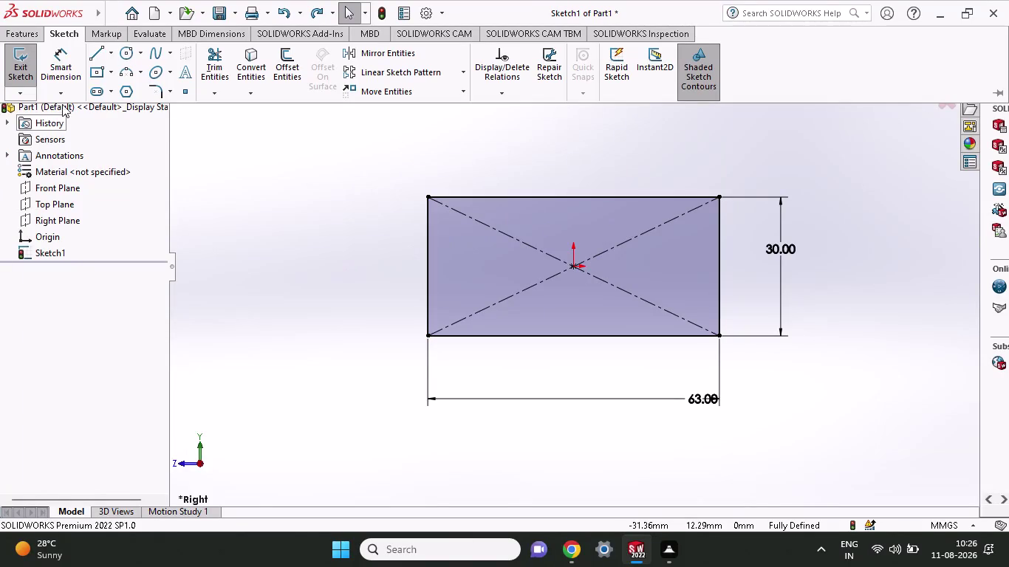
Start a boss-extrude of the 63 × 30 rectangle sketch, previewing at 10 mm depth.
click(16, 31)
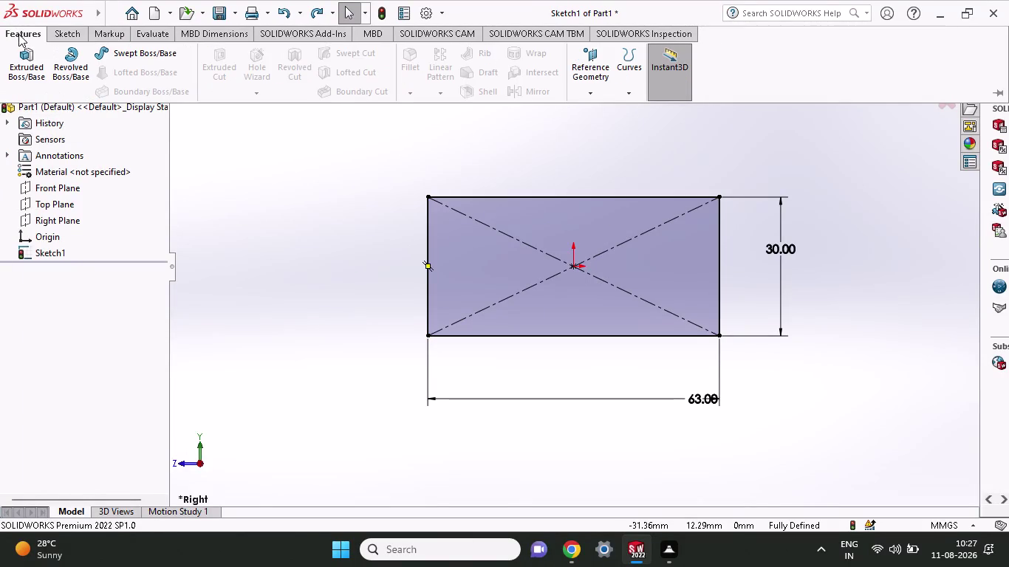
click(14, 70)
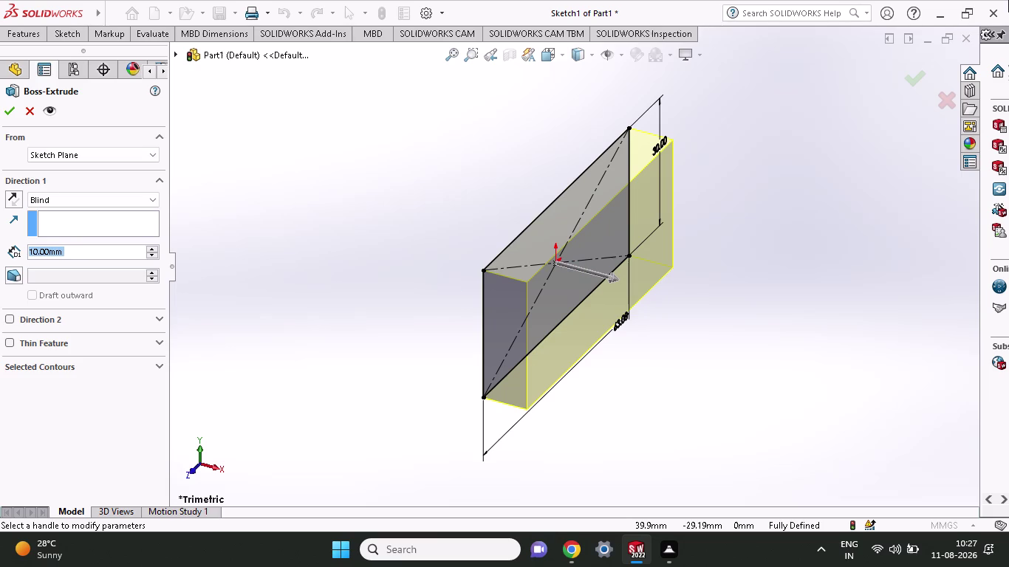
Set the extrusion depth to 26 mm and accept it as Boss-Extrude1.
key(2)
key(6)
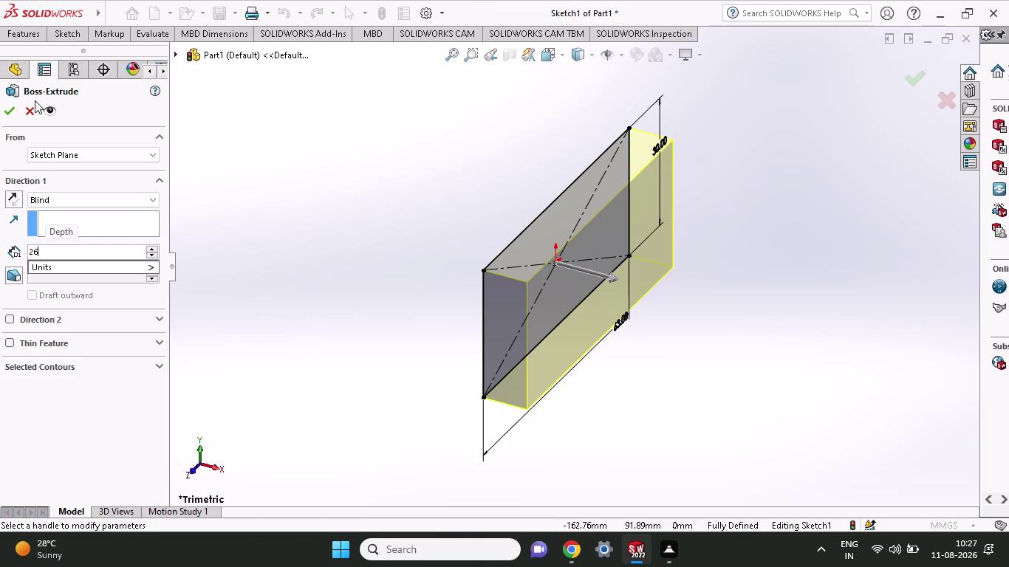
click(5, 114)
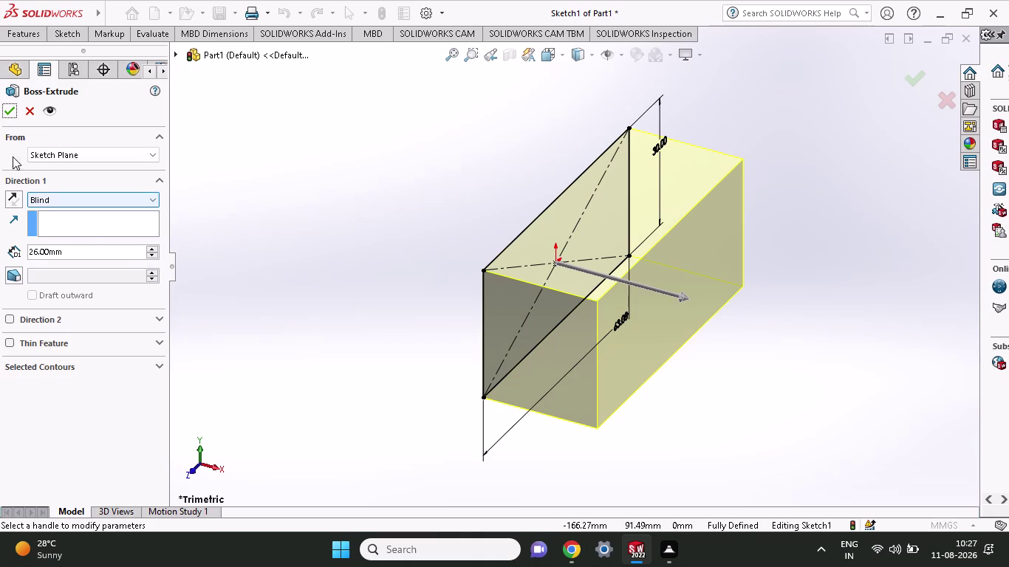
click(7, 110)
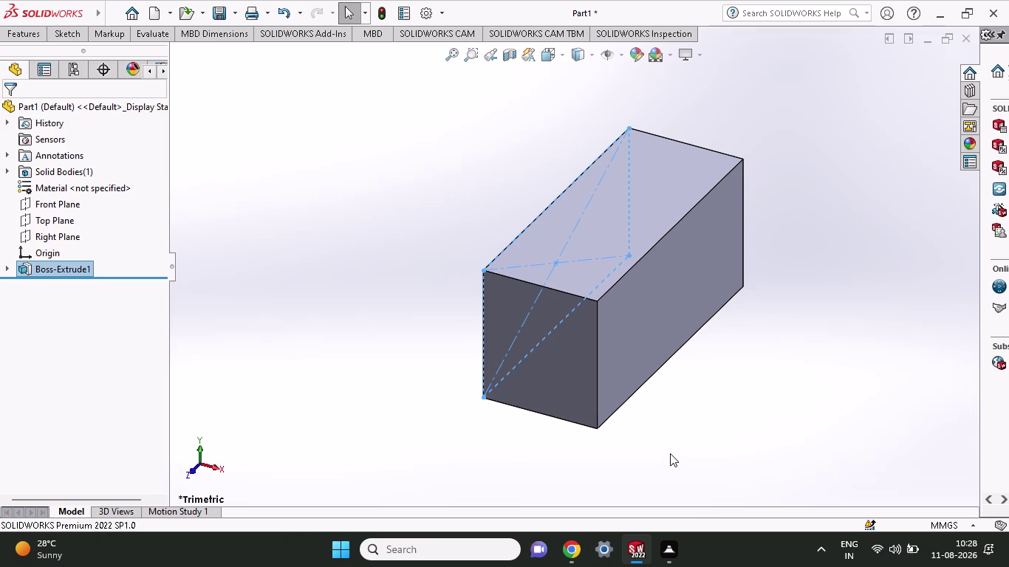
click(662, 315)
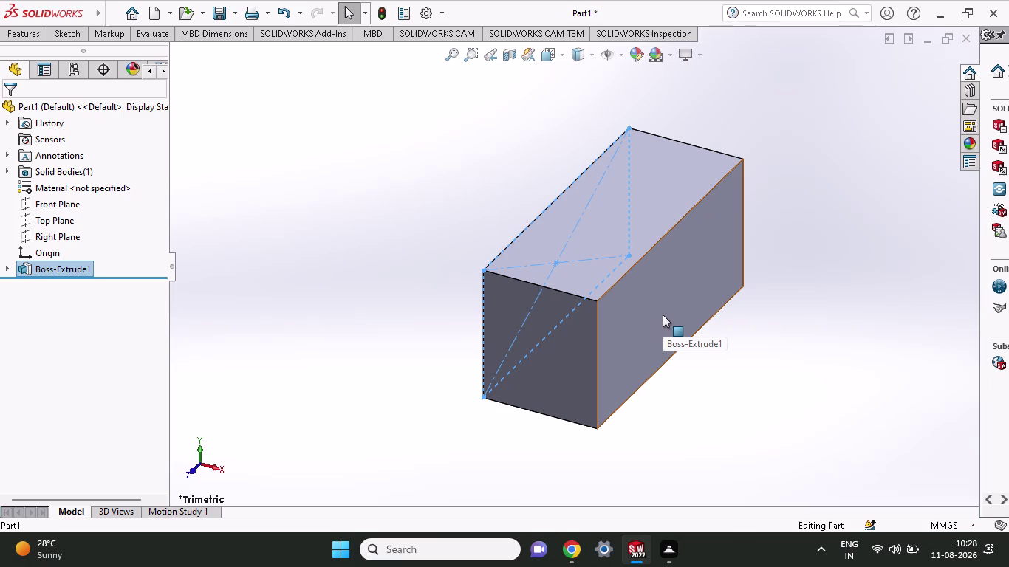
Open a new sketch, Sketch2, on the block's long side face.
right_click(664, 280)
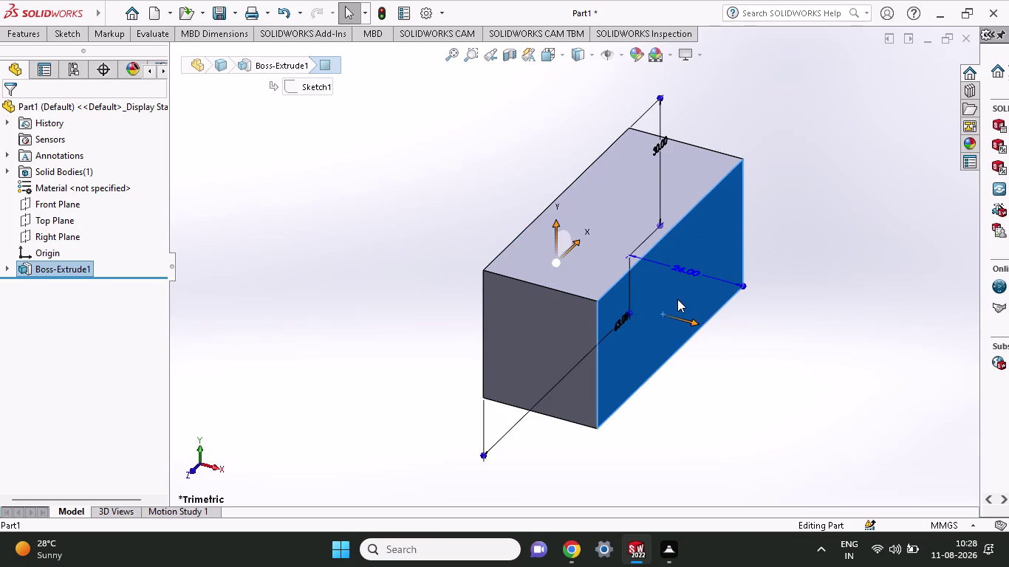
right_click(675, 299)
right_click(696, 296)
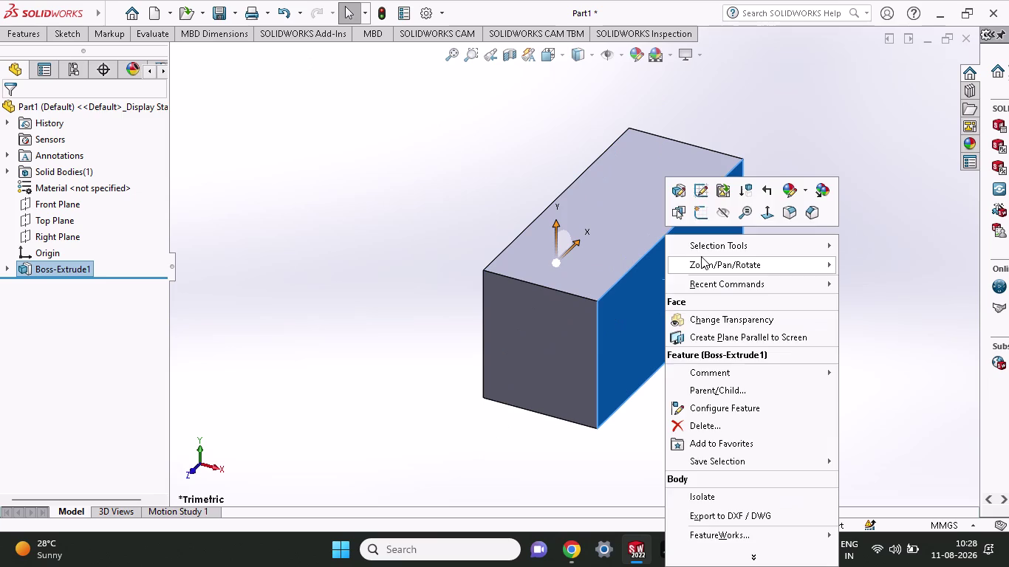
click(701, 221)
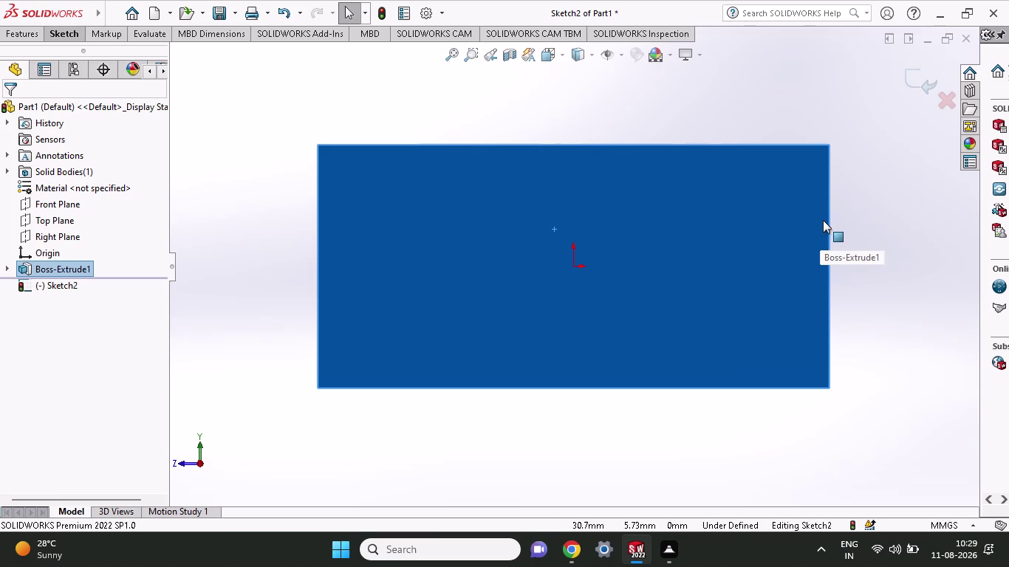
View the face normal and draw connected stepped lines from left edge to top edge.
click(60, 37)
click(104, 54)
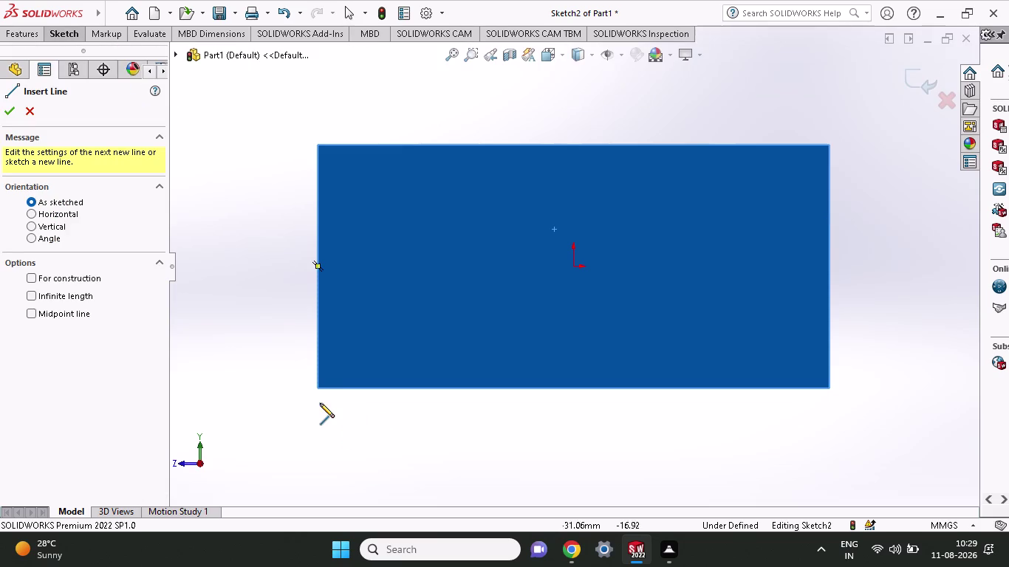
click(320, 385)
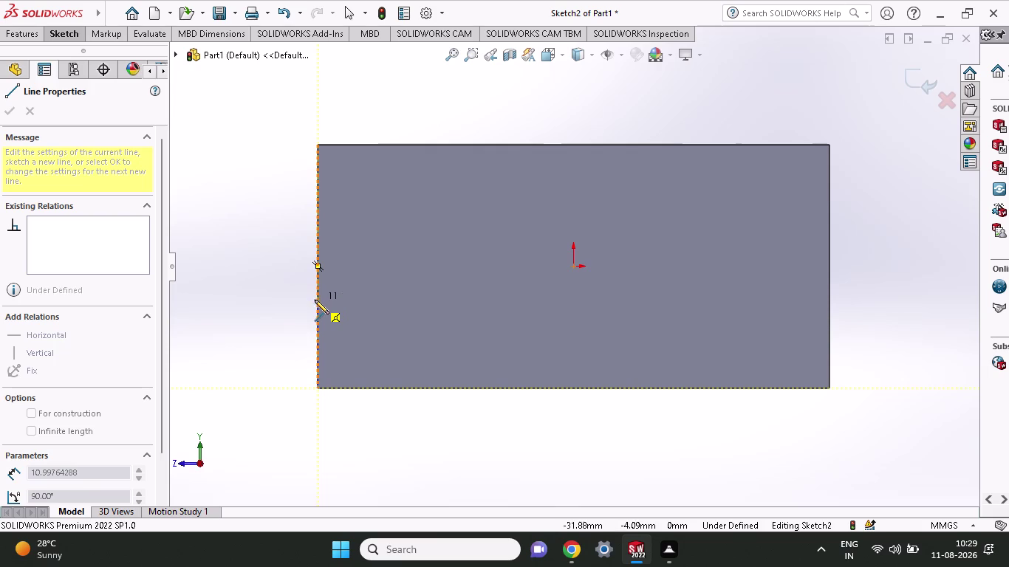
click(317, 303)
click(389, 305)
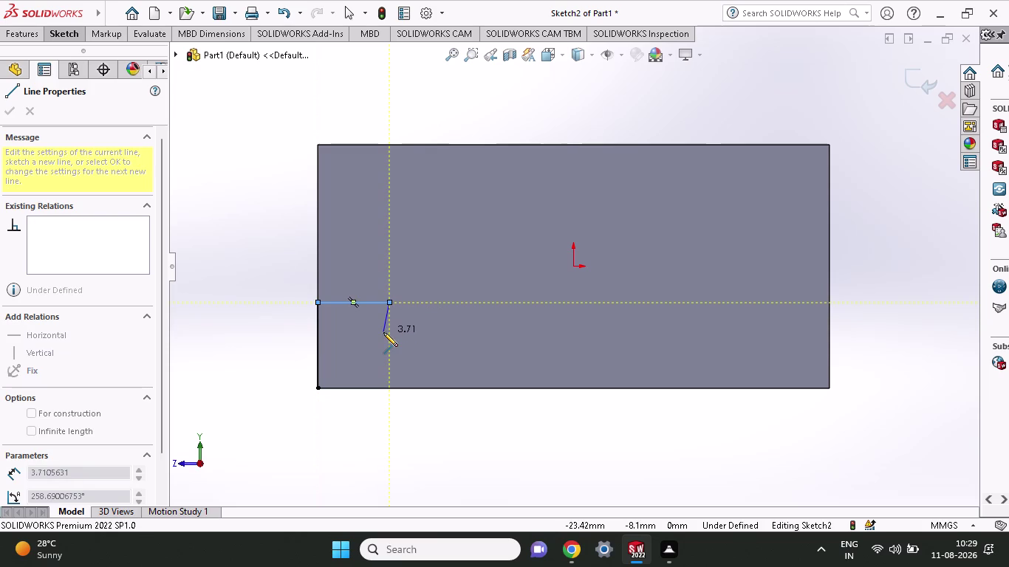
click(386, 331)
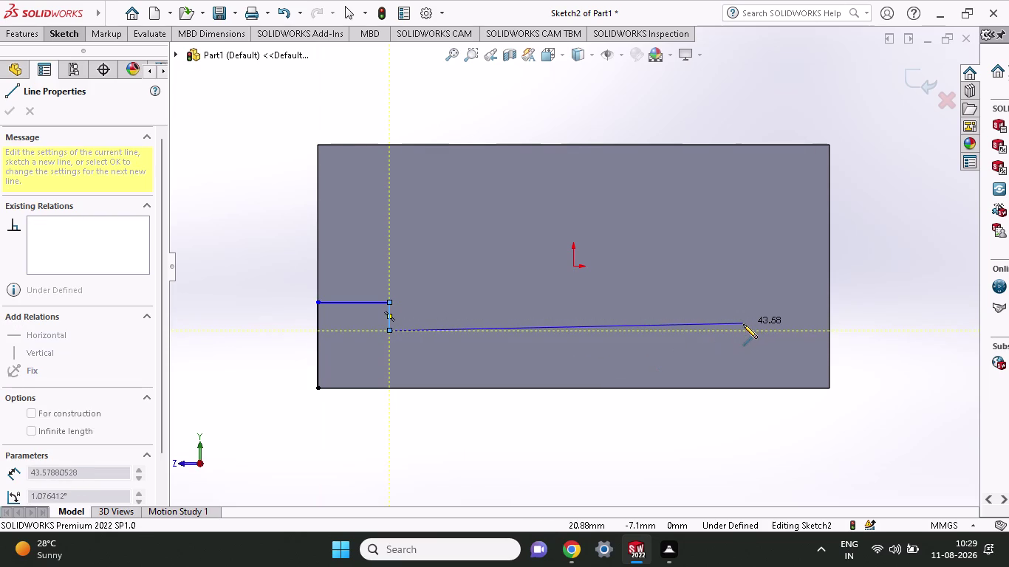
click(738, 336)
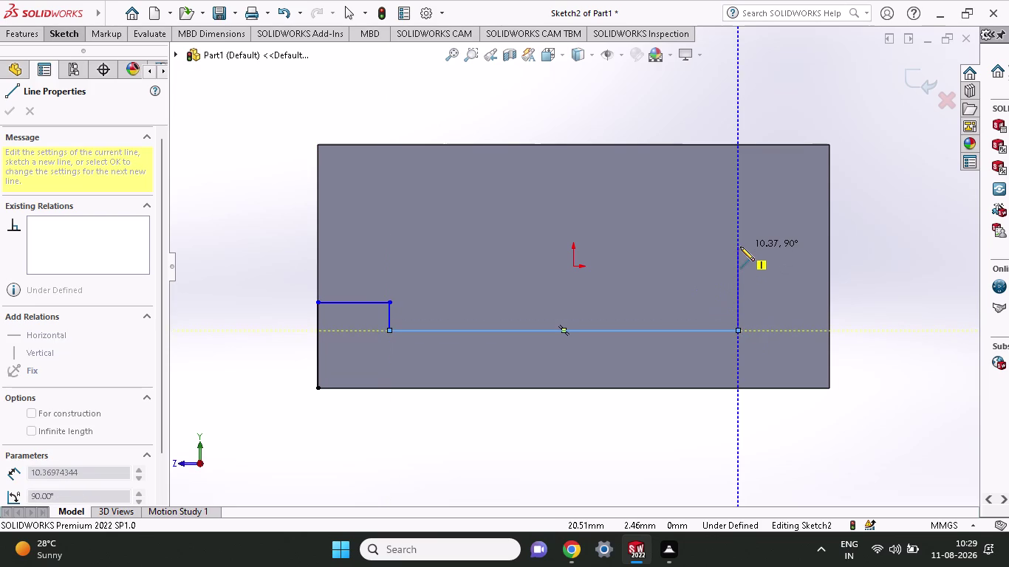
click(735, 209)
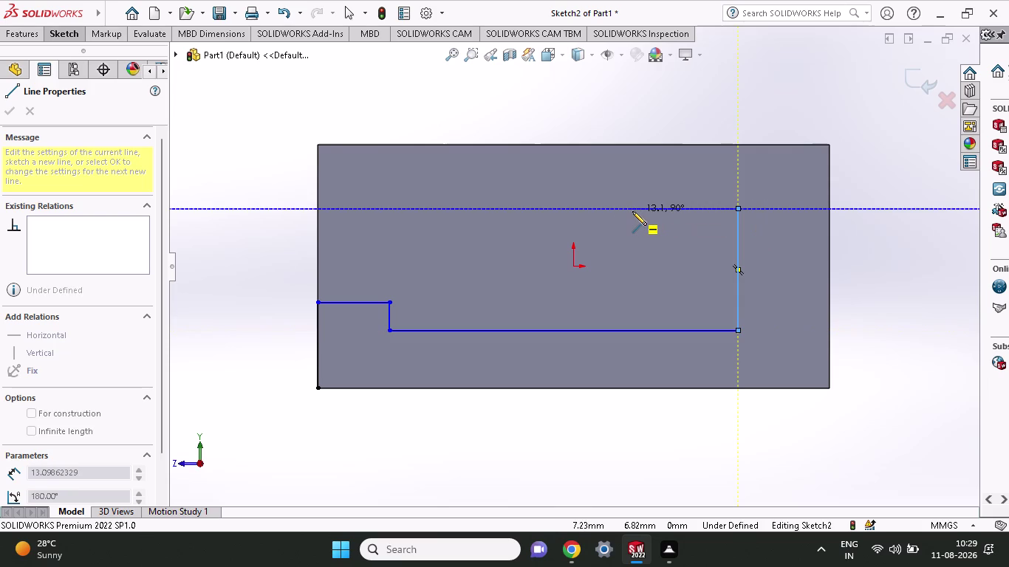
click(574, 207)
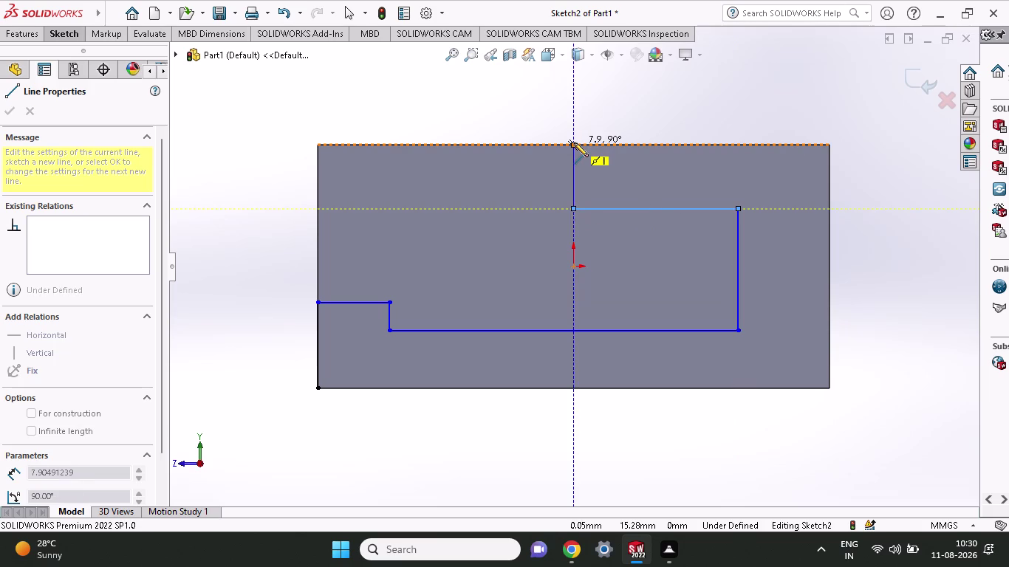
click(574, 142)
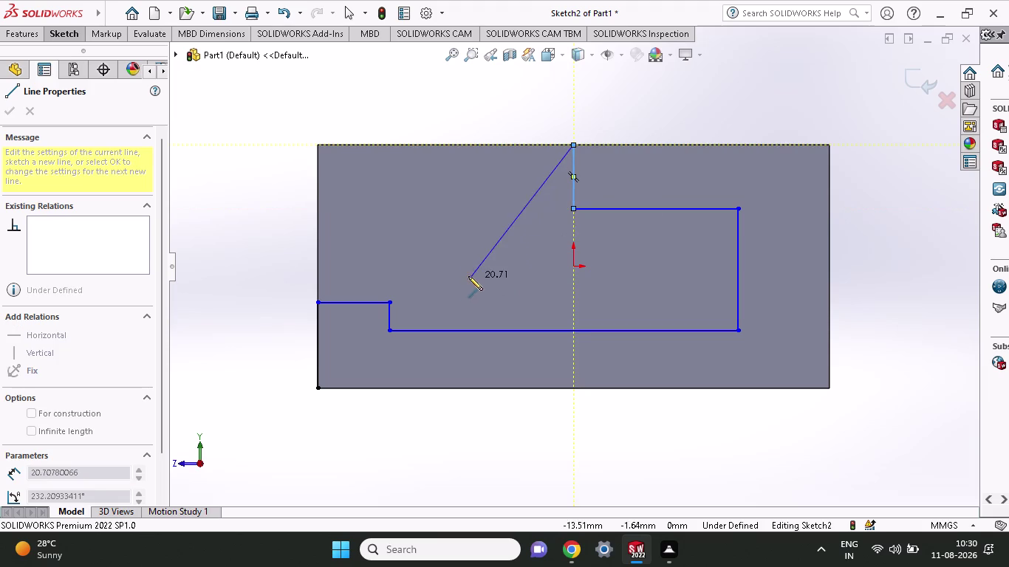
right_click(478, 228)
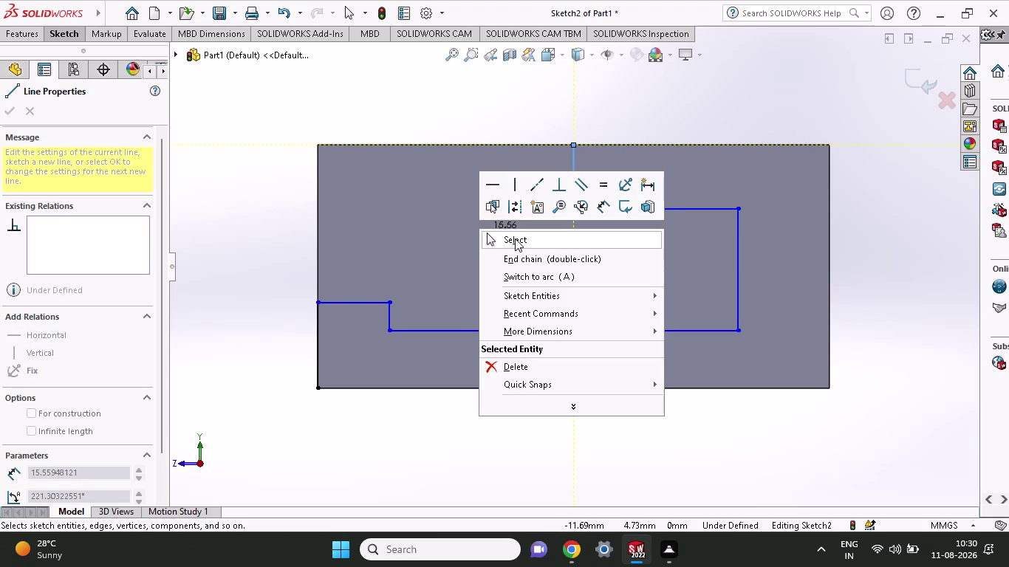
click(515, 239)
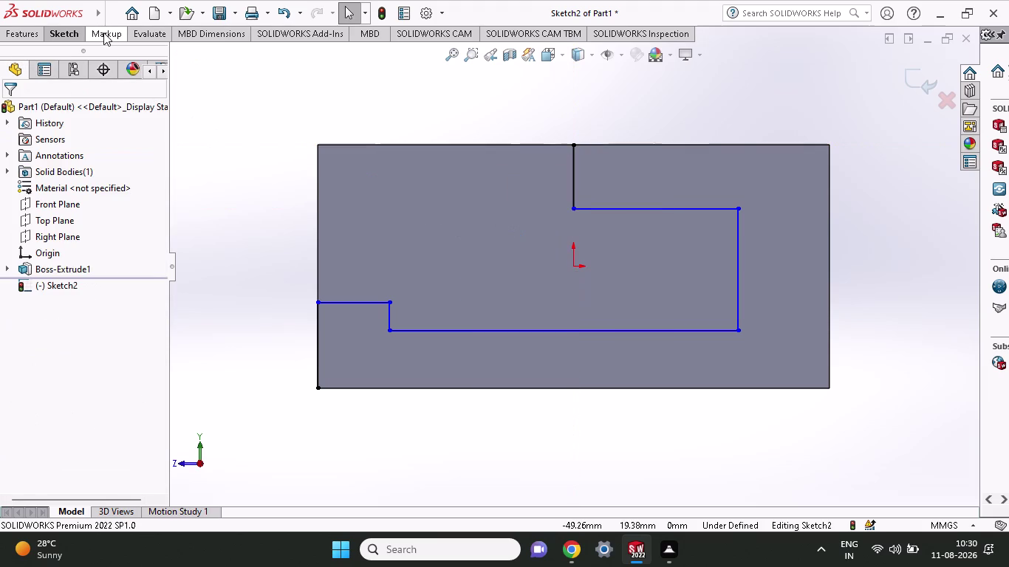
Draw a first sloped line from the ledge corner up toward the step.
click(70, 32)
click(102, 56)
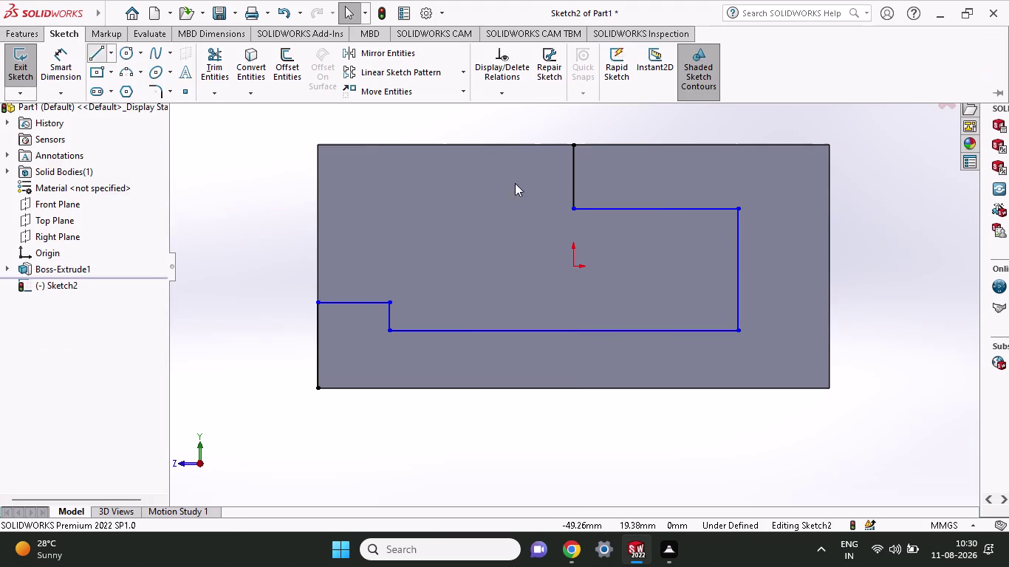
click(390, 305)
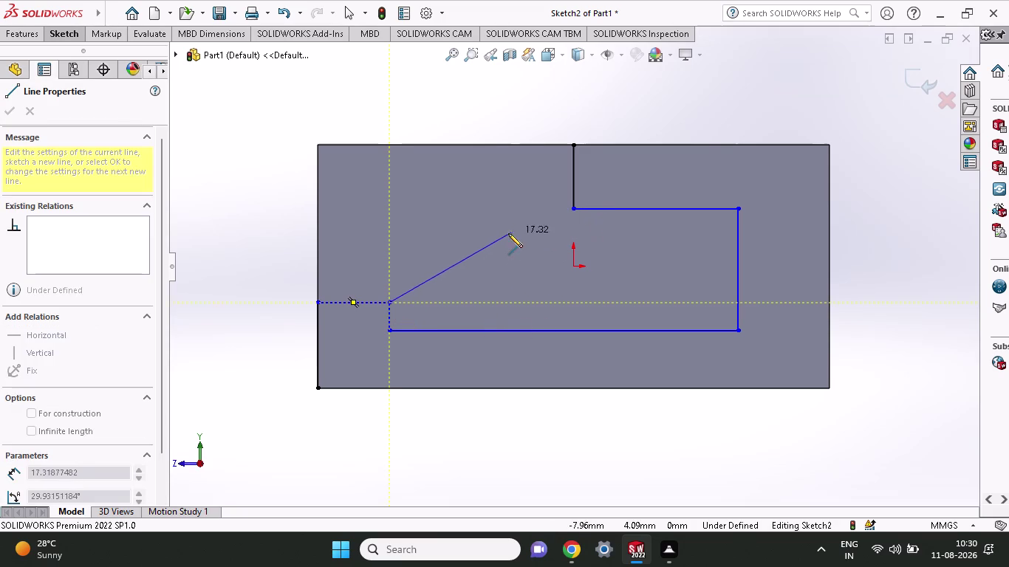
click(573, 178)
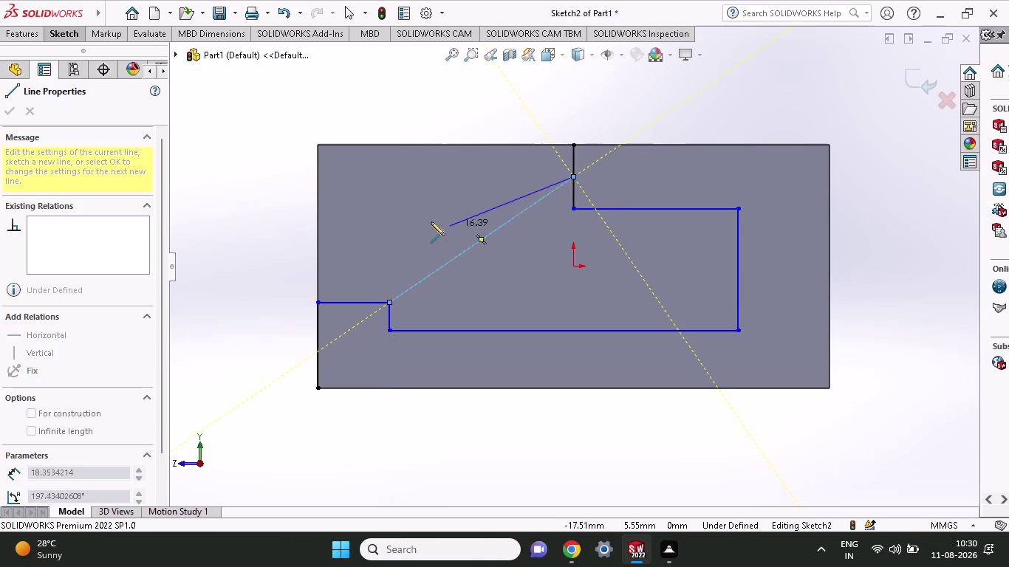
right_click(431, 222)
click(447, 232)
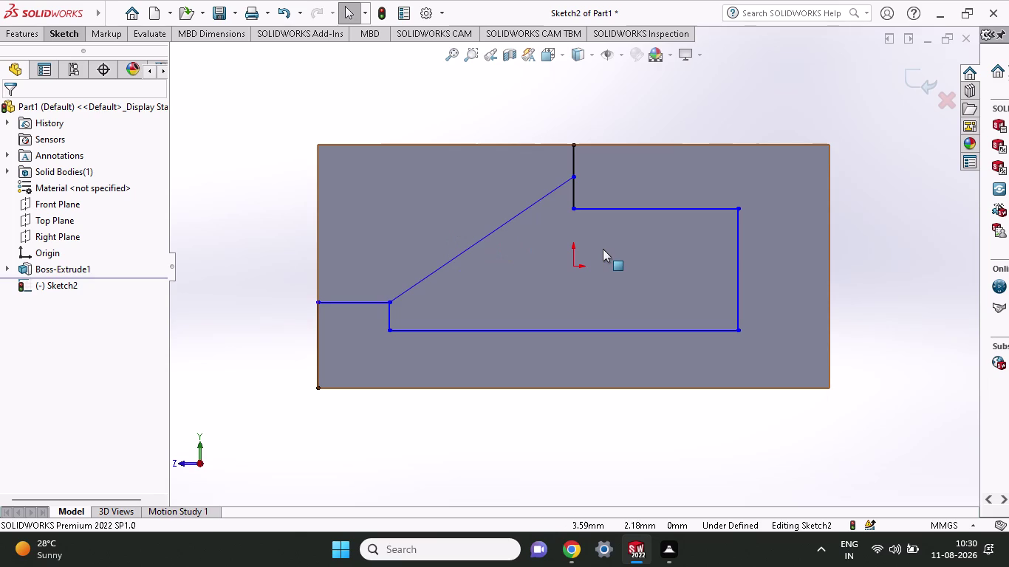
Switch between CommandManager tabs to reselect the sketch commands.
click(58, 37)
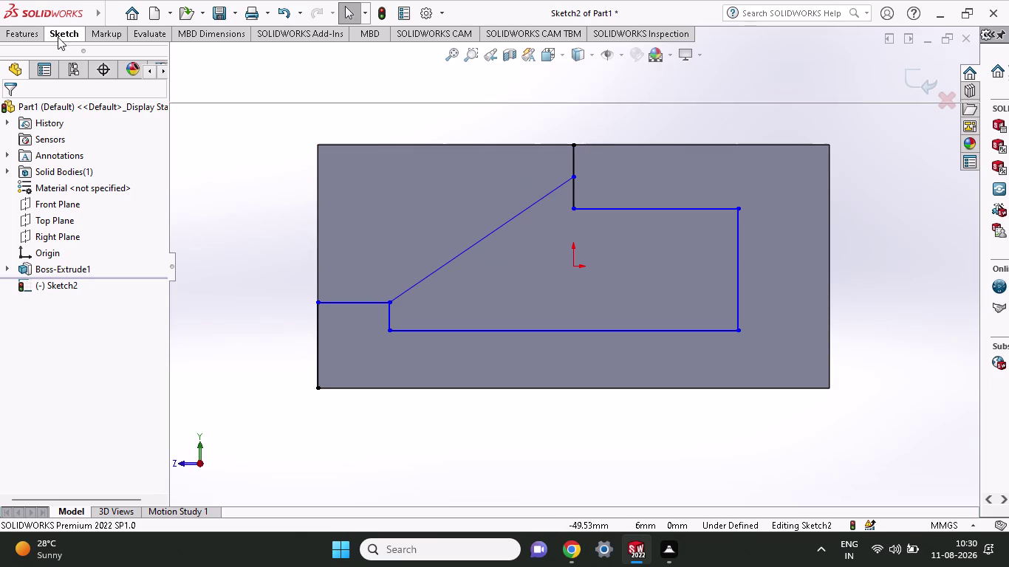
click(92, 53)
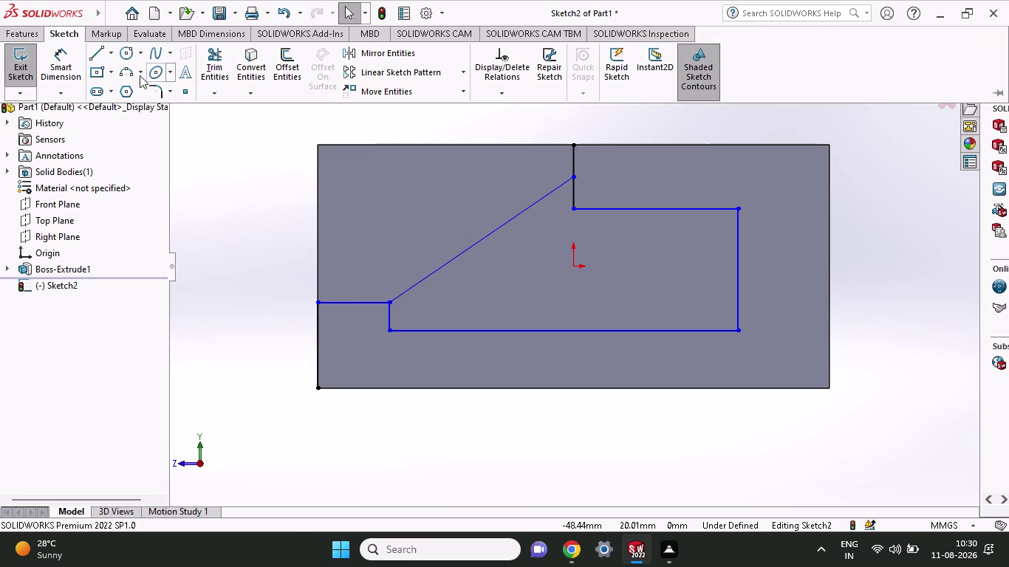
click(65, 32)
click(23, 39)
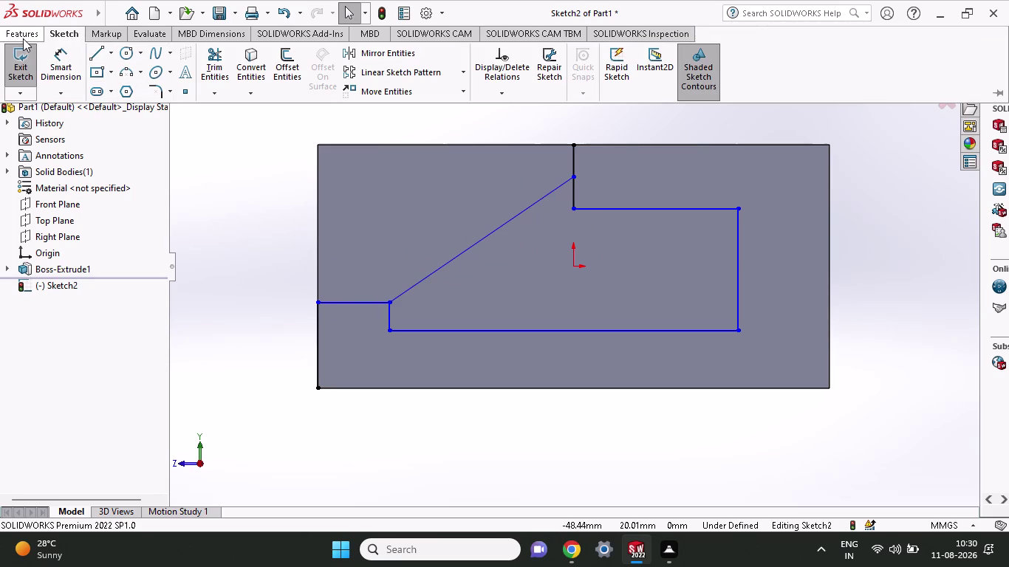
click(58, 32)
click(98, 45)
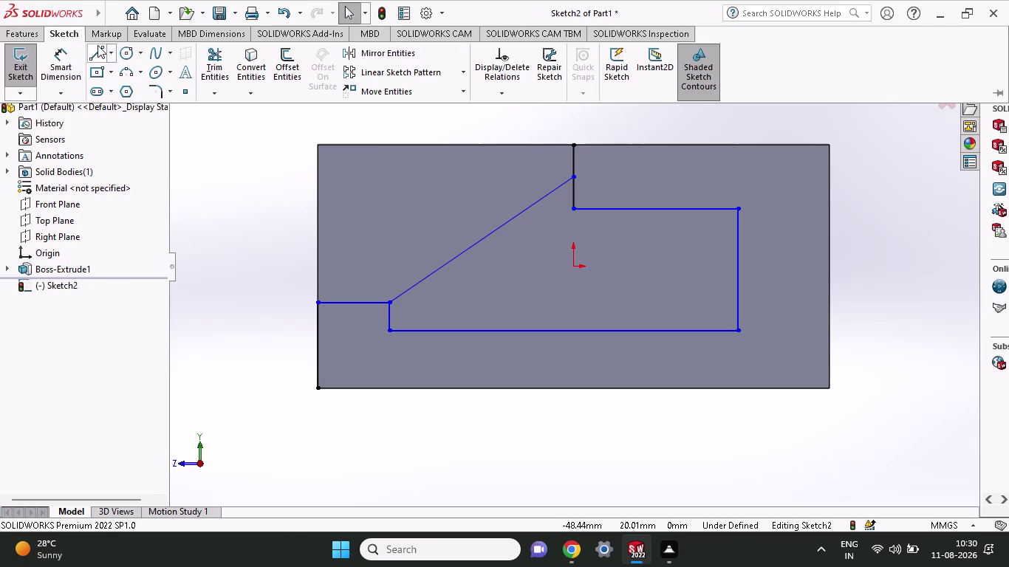
Draw the top line and the slanted line from step corner to ledge corner.
click(317, 302)
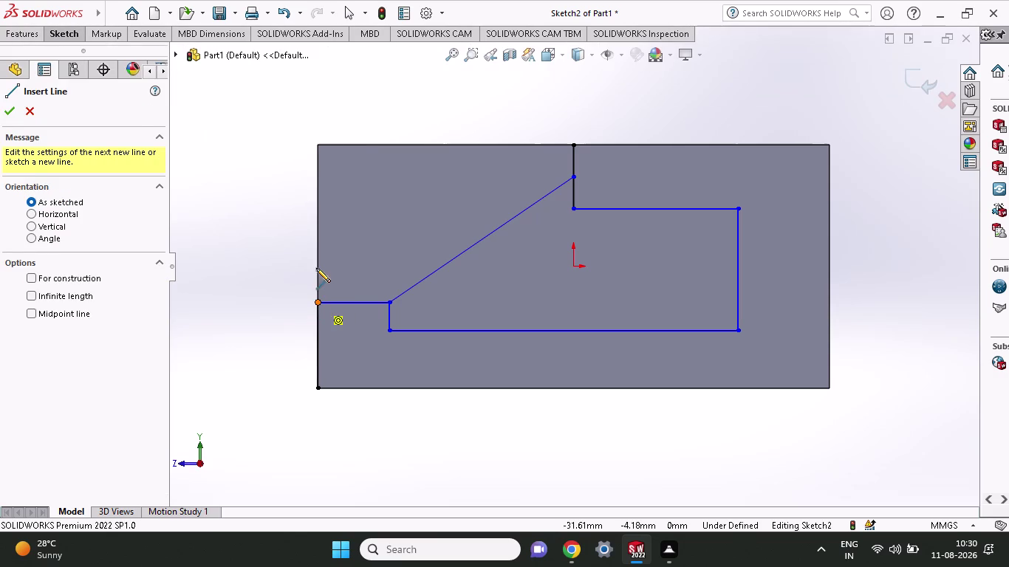
click(319, 142)
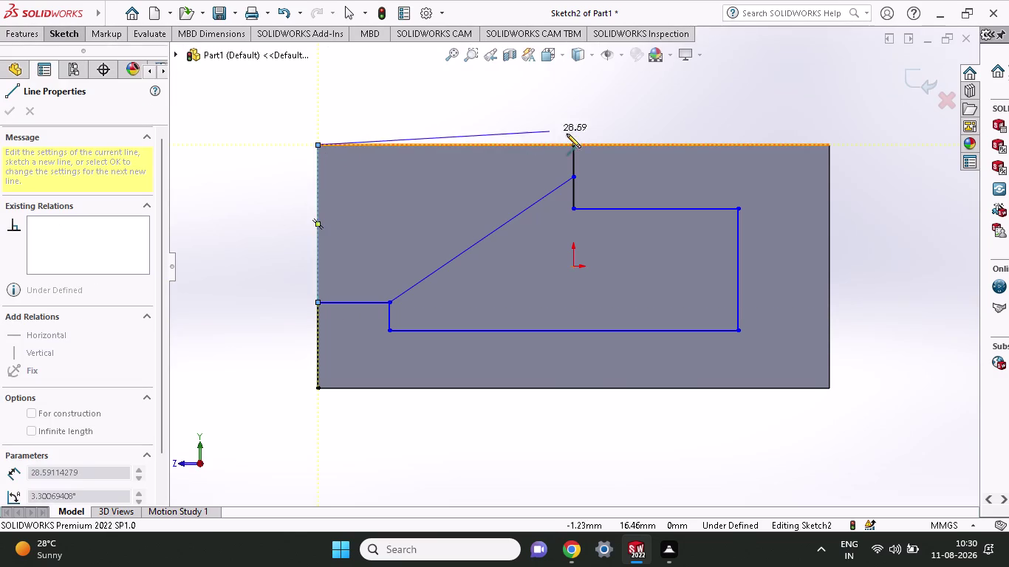
click(576, 142)
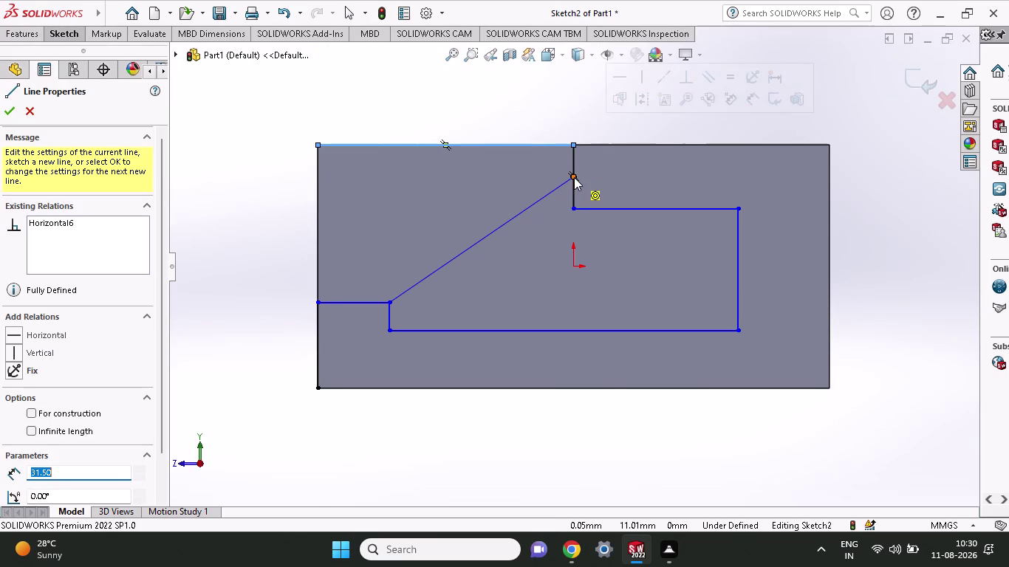
click(574, 177)
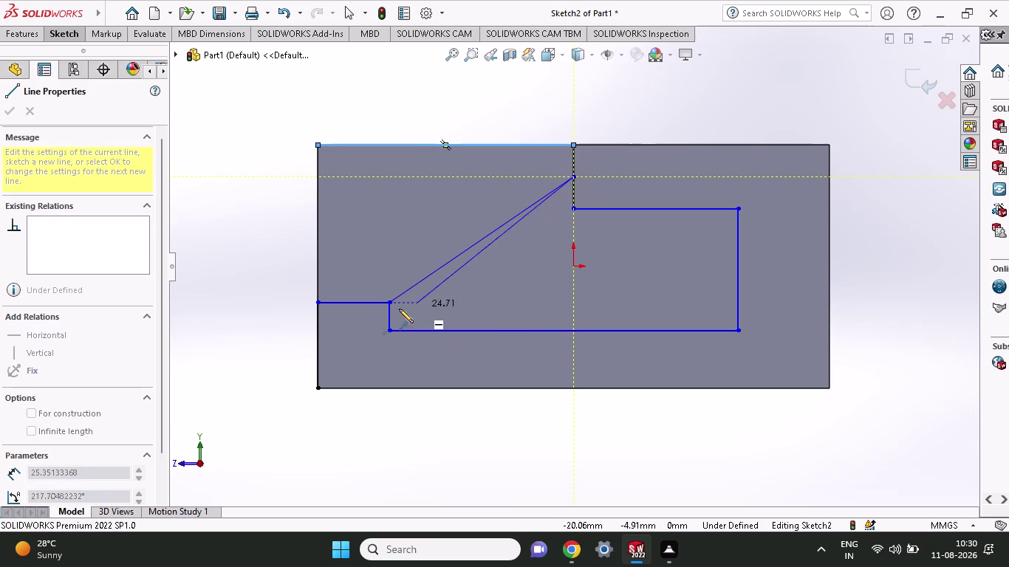
click(386, 301)
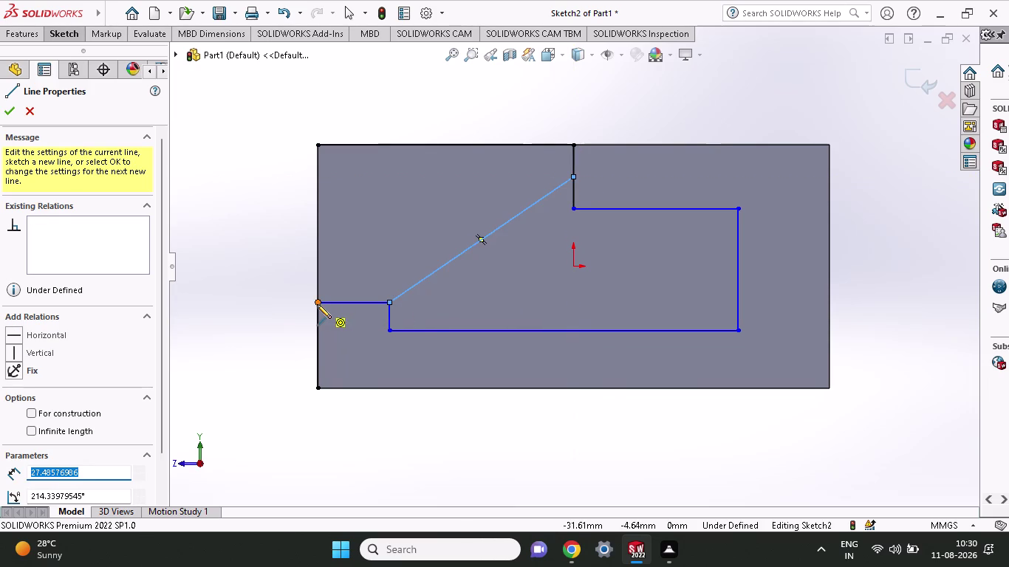
click(316, 303)
right_click(267, 298)
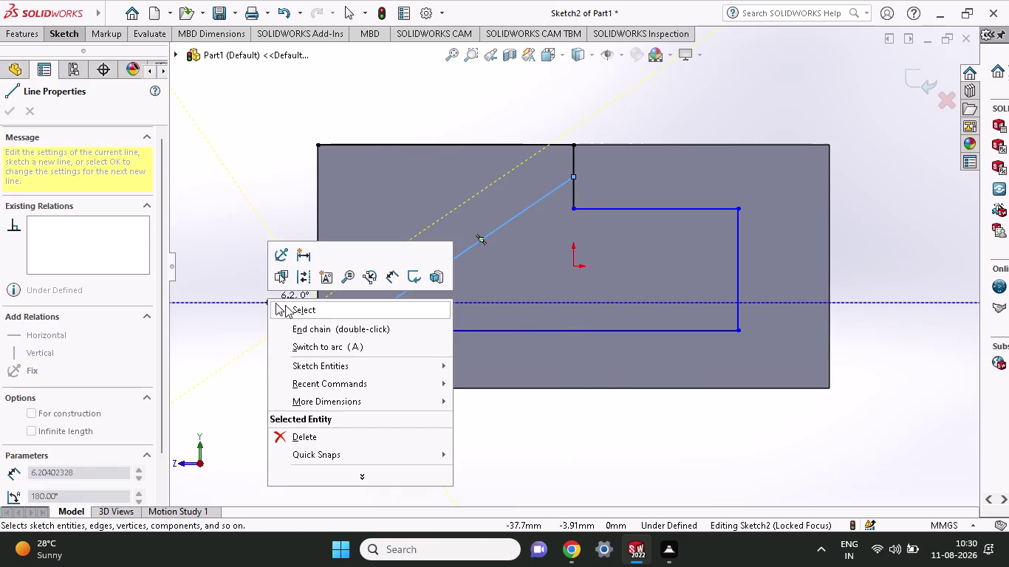
click(285, 305)
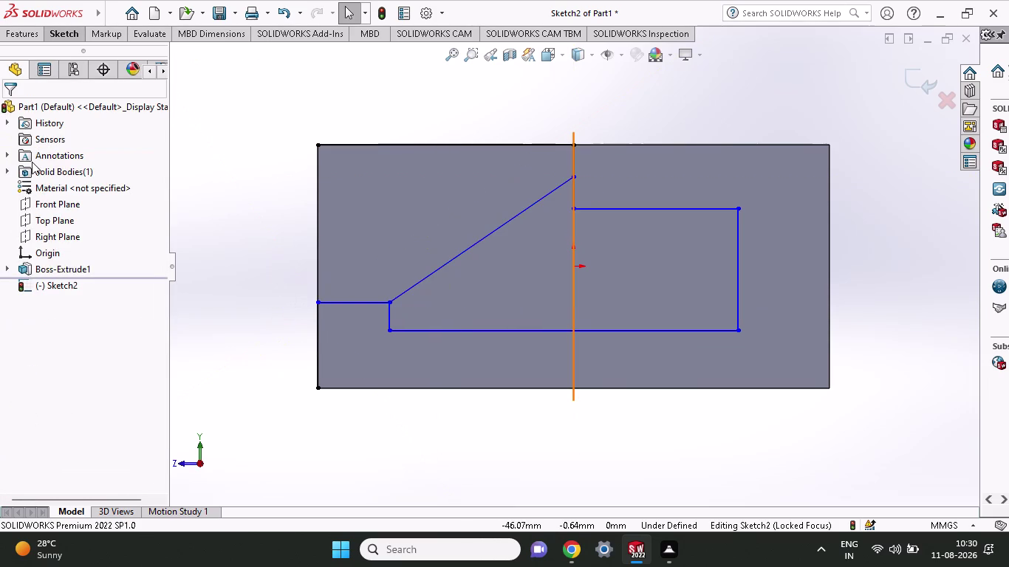
click(4, 32)
Cut Sketch2's two selected regions Blind 26 mm into the block as Cut-Extrude1.
click(214, 69)
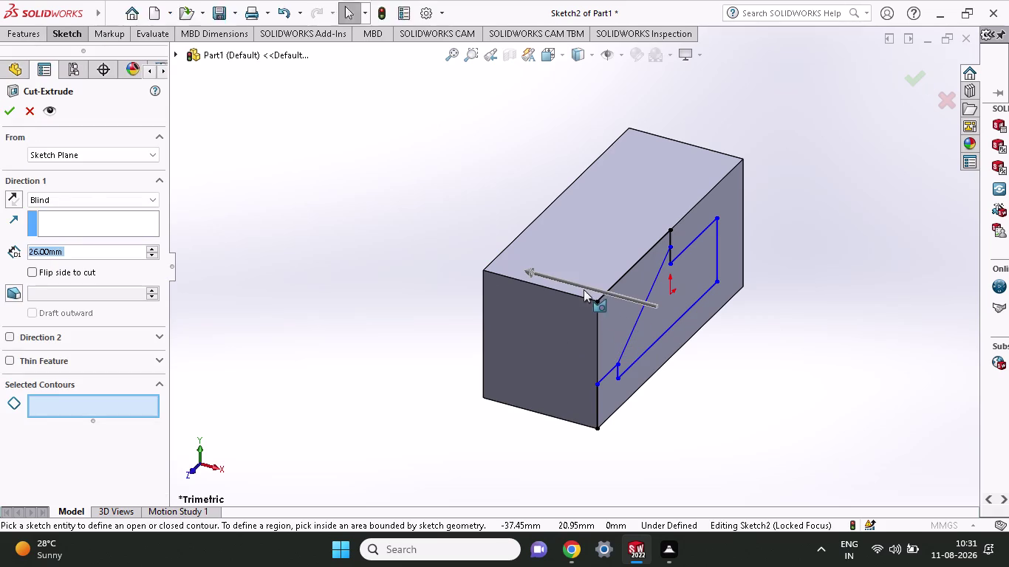
click(614, 327)
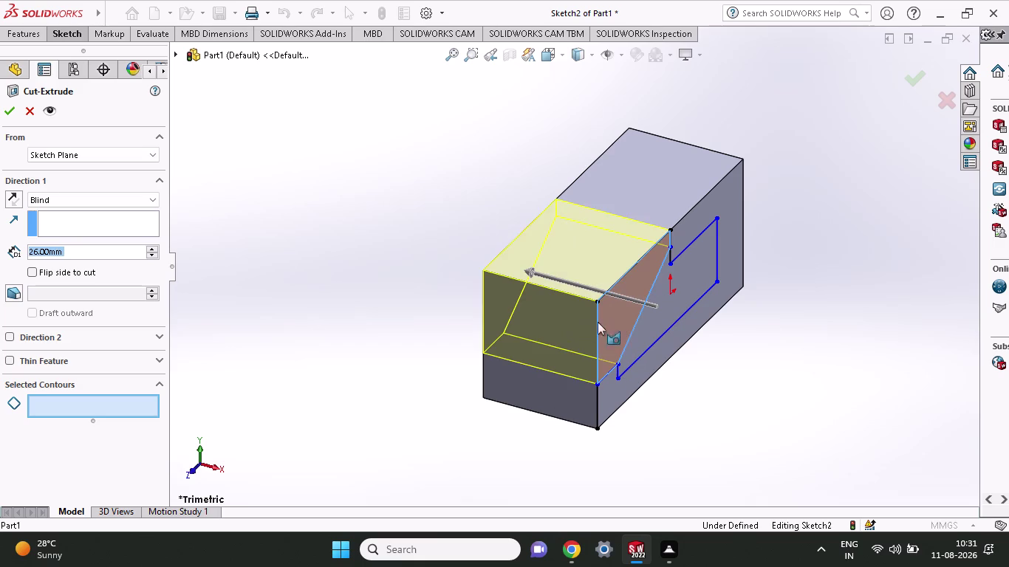
click(620, 334)
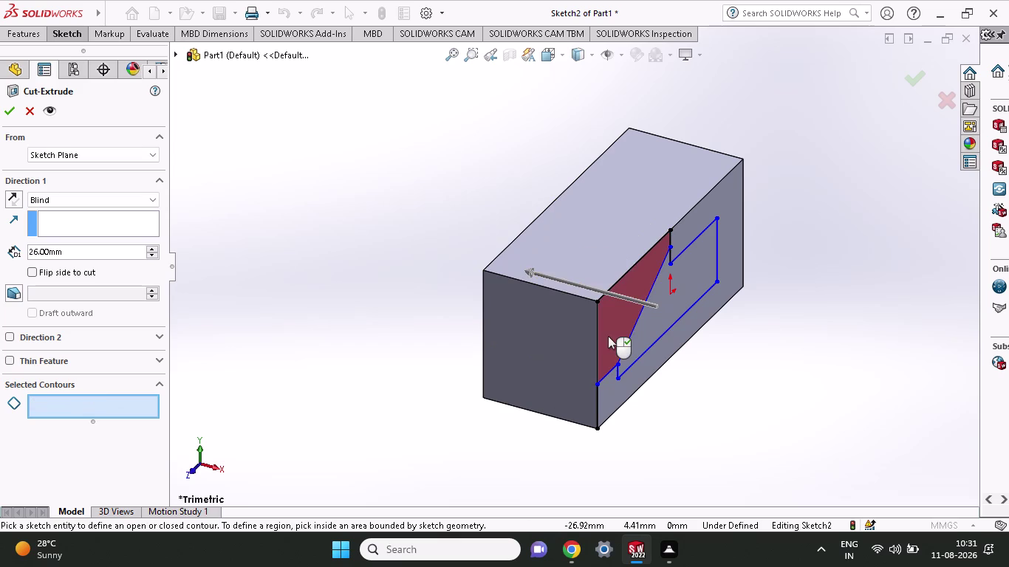
click(647, 340)
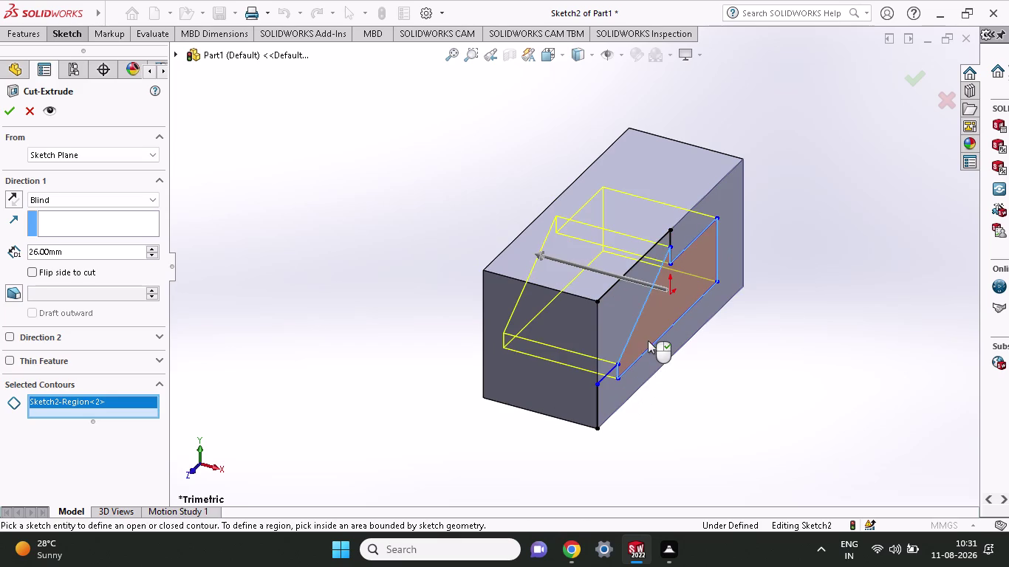
click(610, 326)
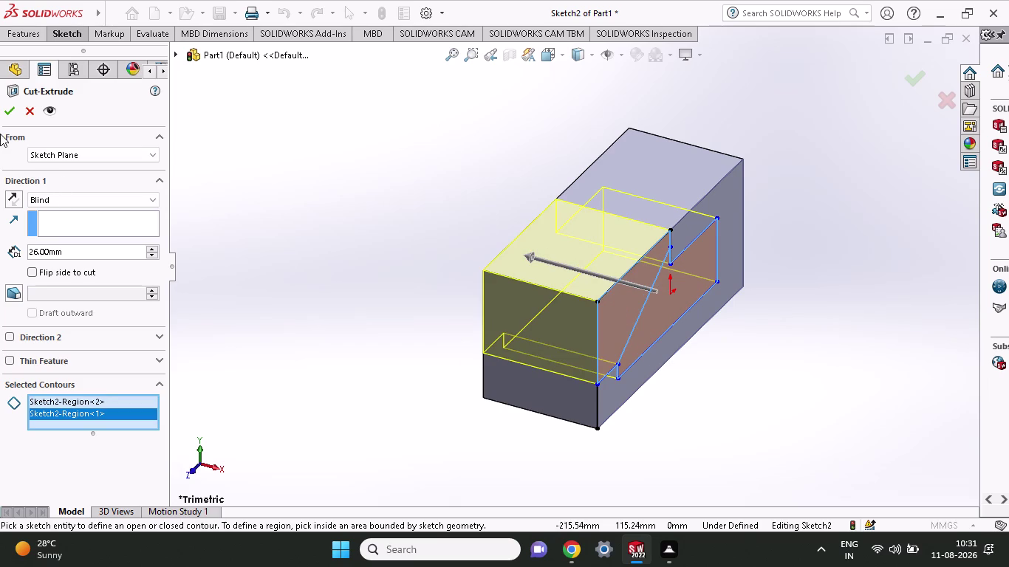
click(9, 116)
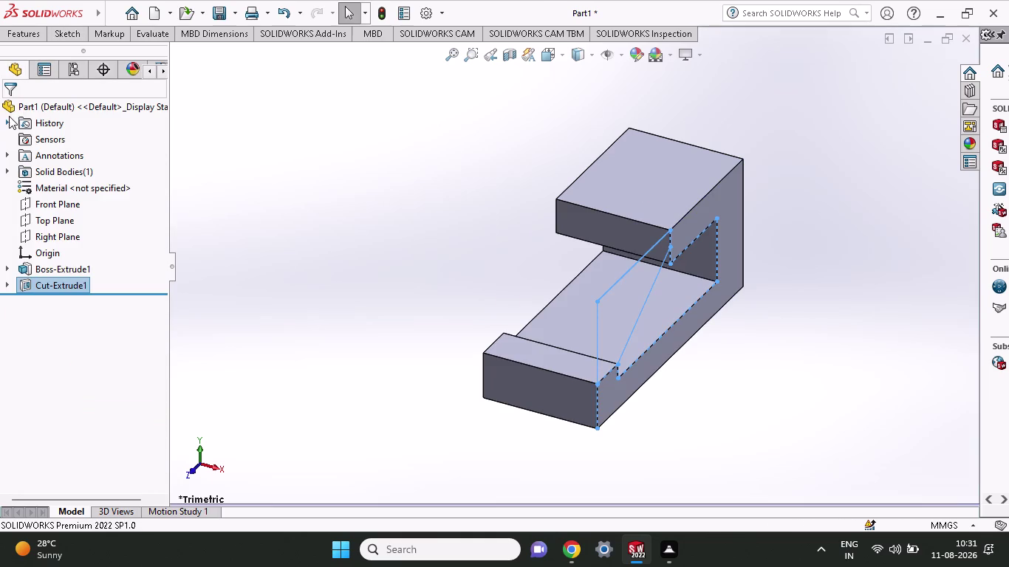
middle_drag(699, 413, 615, 412)
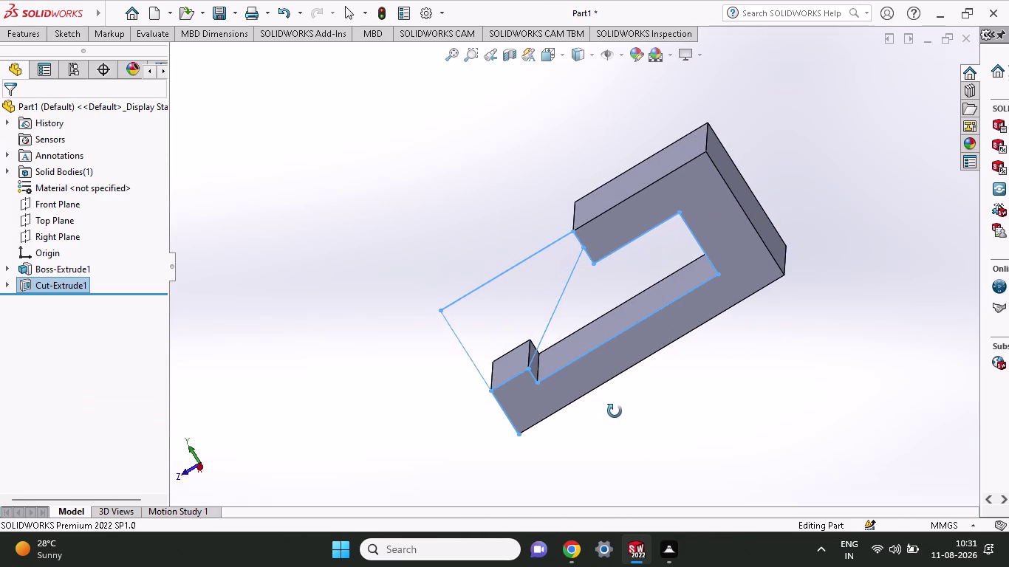
Orbit around the cut part, then undo Cut-Extrude1 with Ctrl+Z.
middle_drag(615, 411, 671, 441)
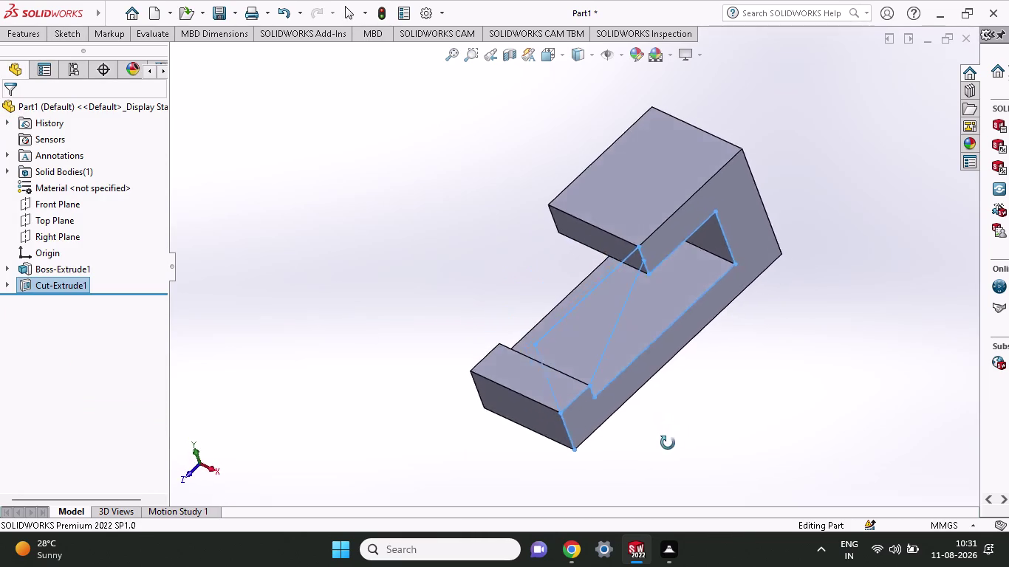
middle_drag(671, 440, 643, 392)
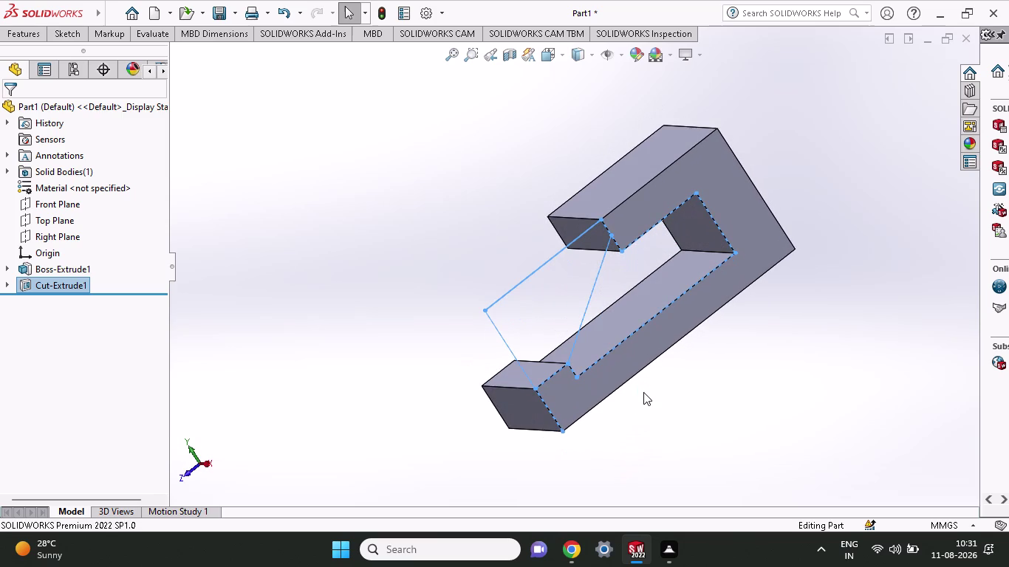
key(ctrl+z)
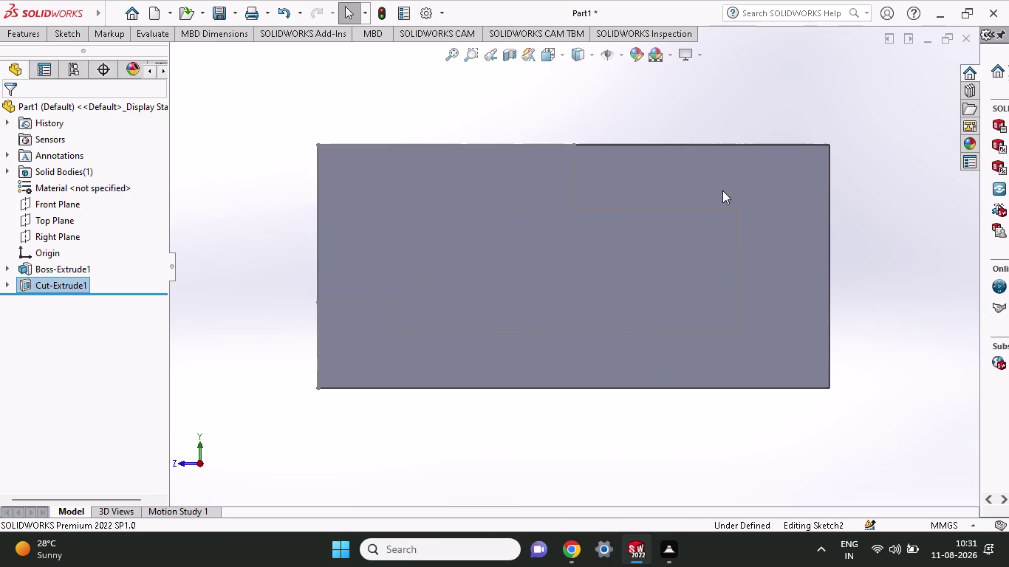
click(20, 29)
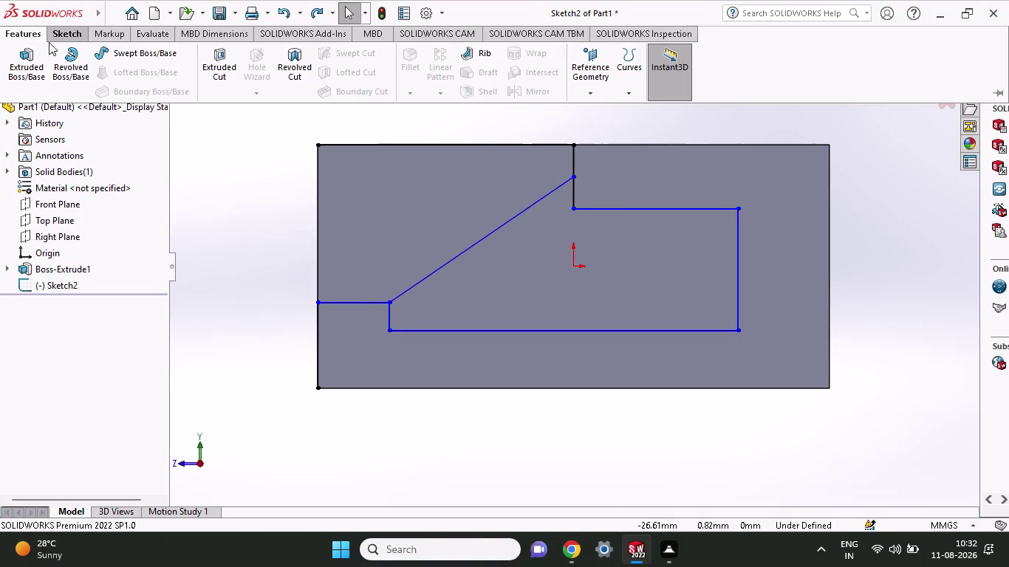
click(212, 61)
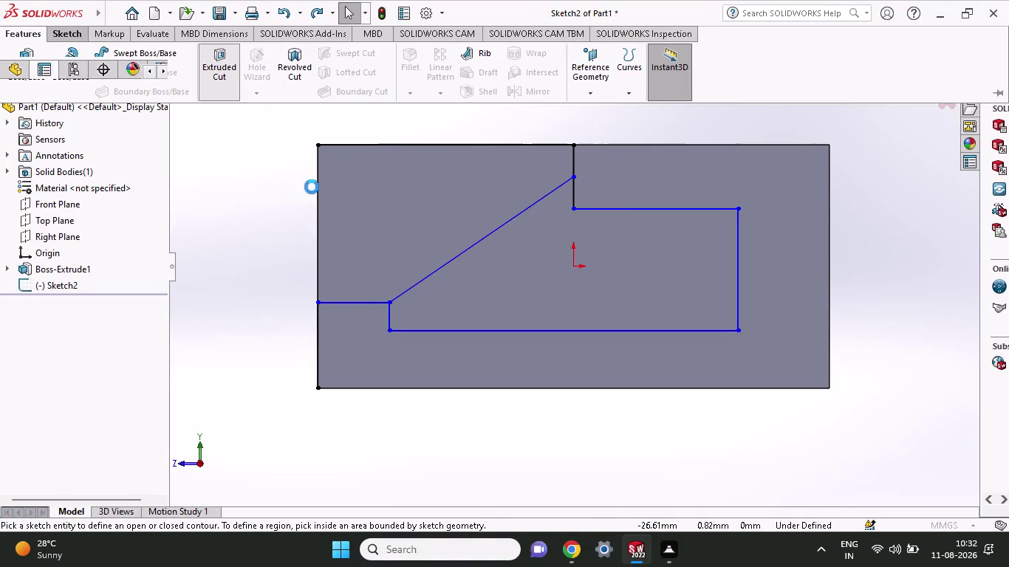
click(410, 230)
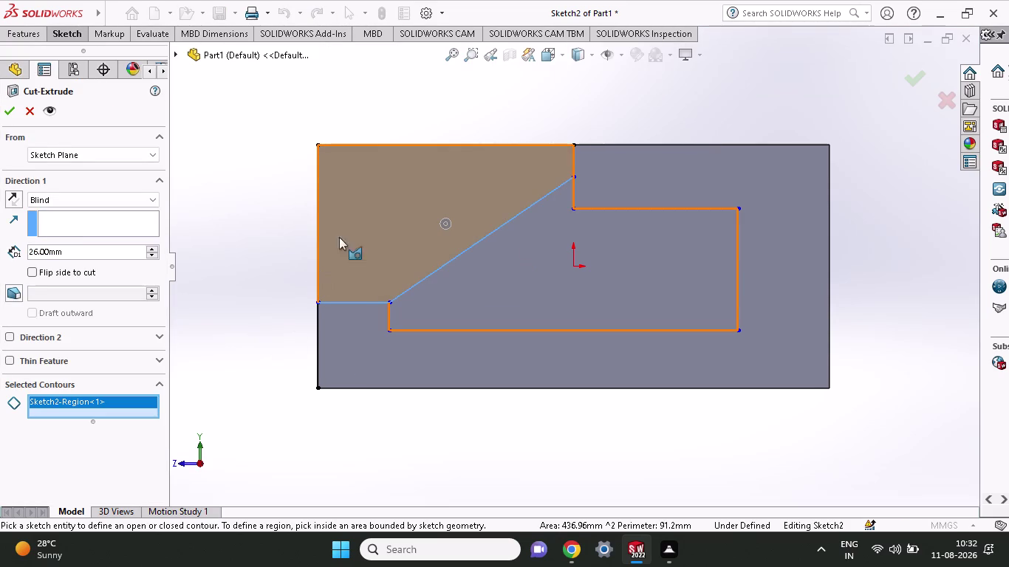
key(ctrl+z)
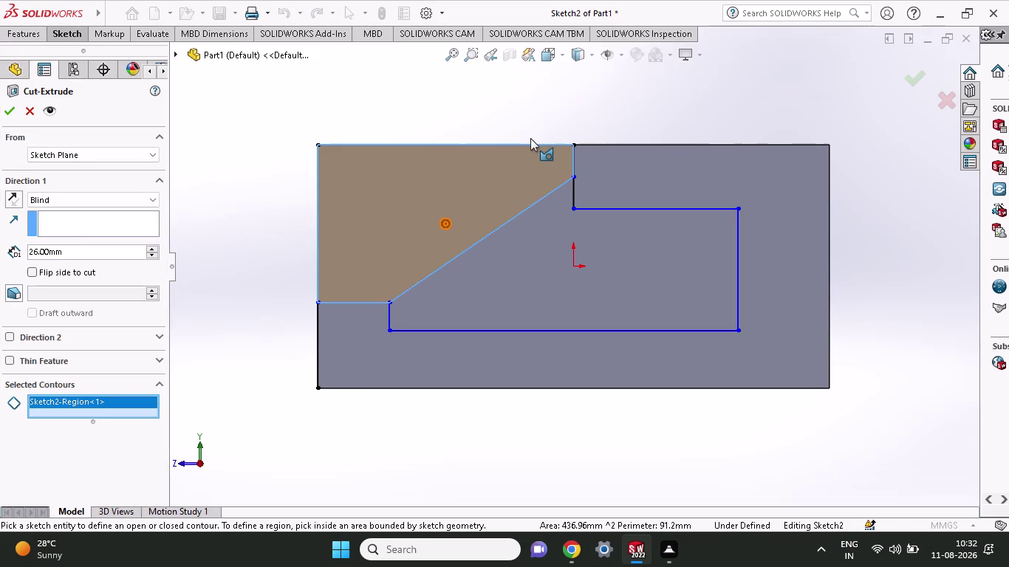
key(Escape)
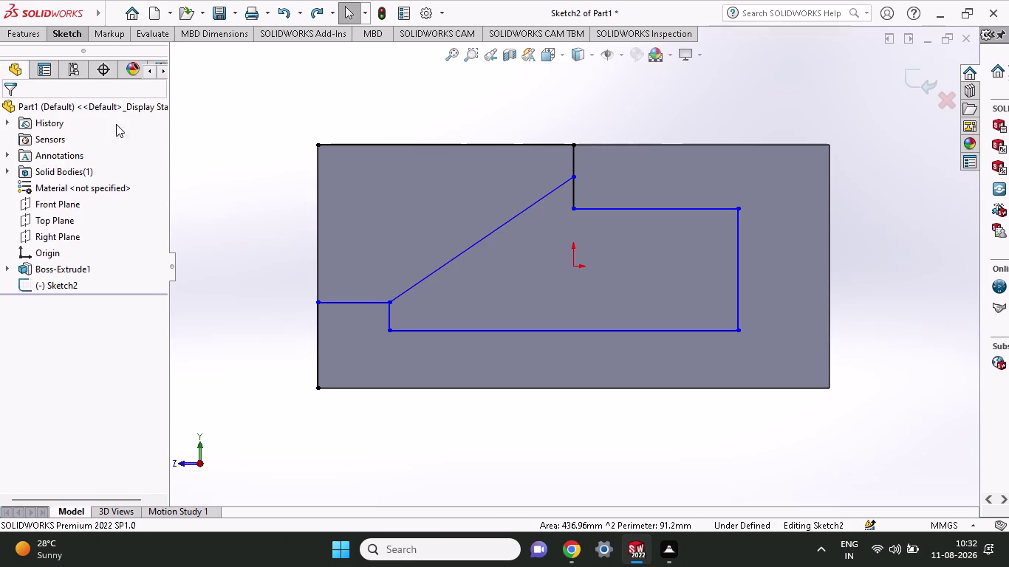
click(2, 39)
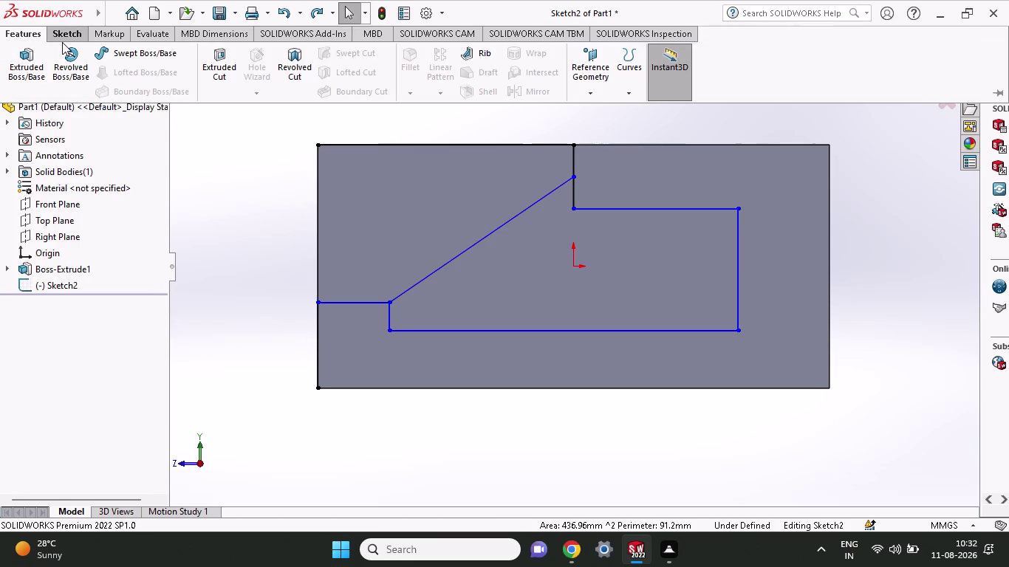
Place a horizontal Smart Dimension from the block's left edge to the ledge corner.
click(63, 25)
click(65, 41)
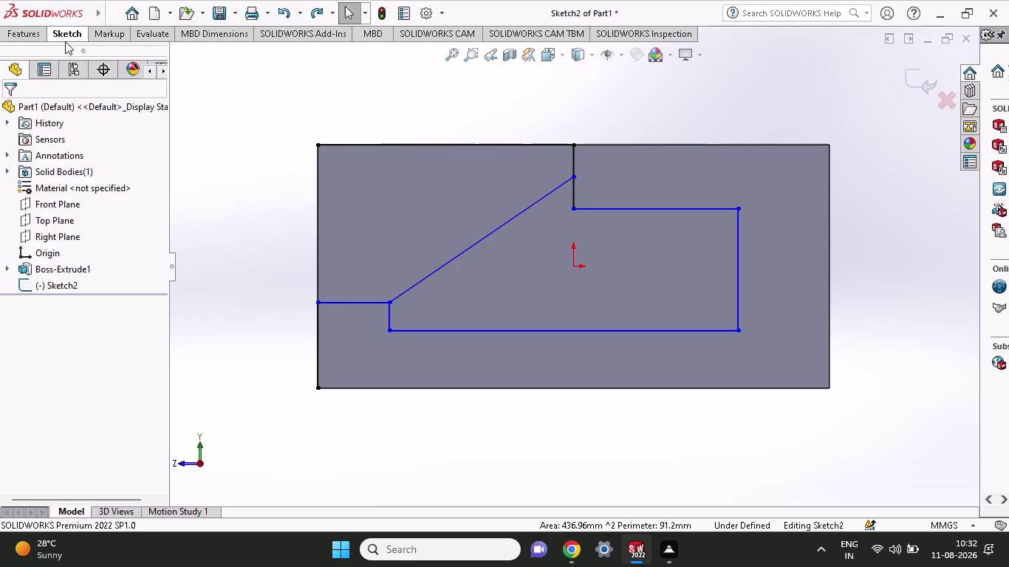
click(71, 69)
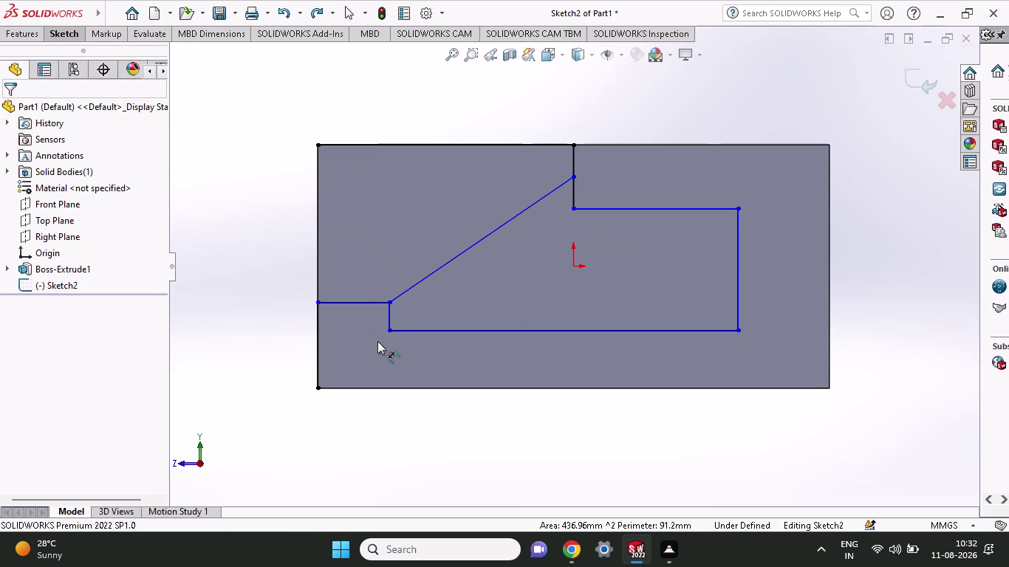
click(319, 303)
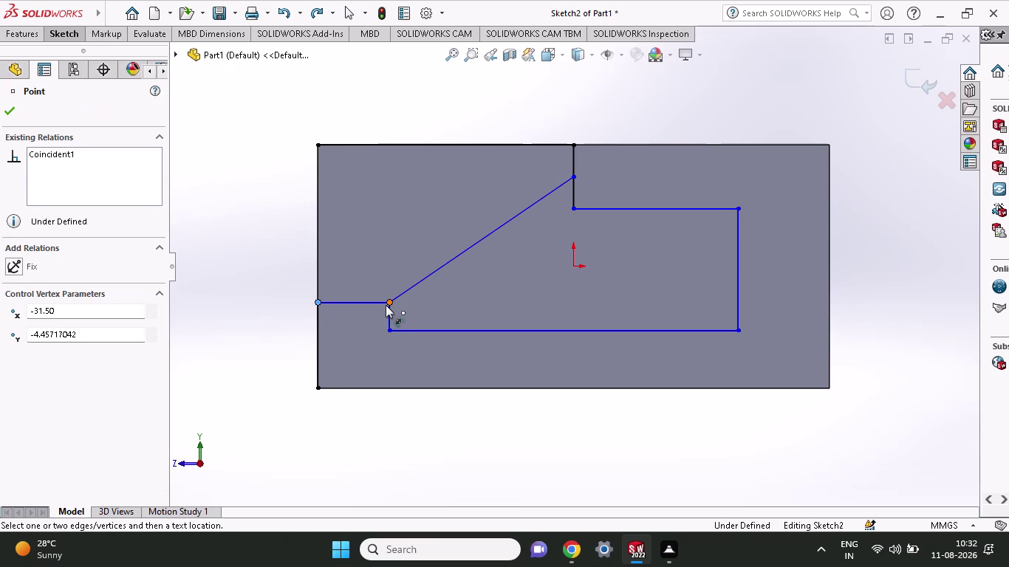
click(391, 301)
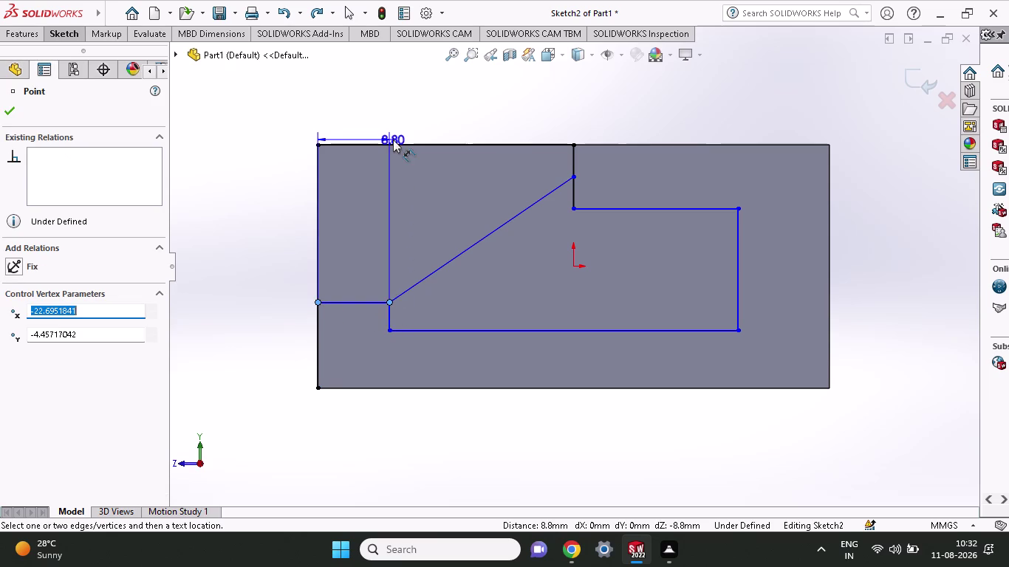
click(392, 113)
key(1)
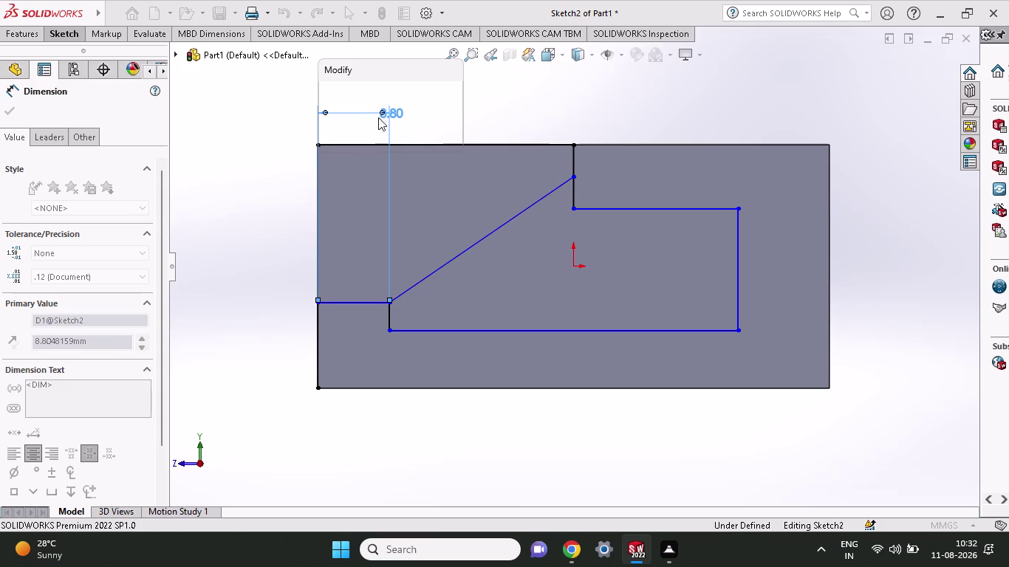
Set the ledge-corner dimension to 10 mm and pick points for the next dimension.
double_click(389, 115)
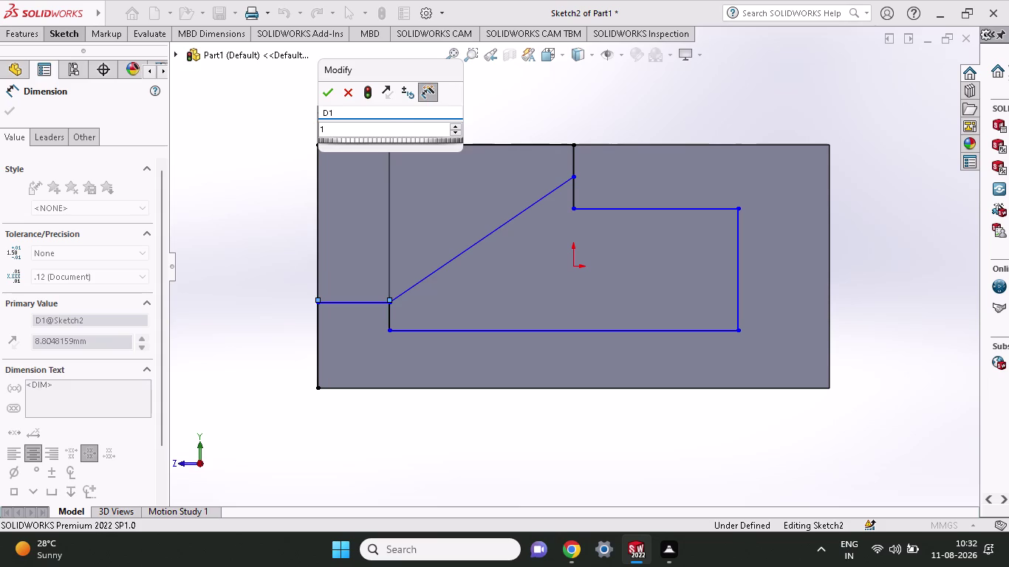
click(387, 123)
click(376, 130)
key(0)
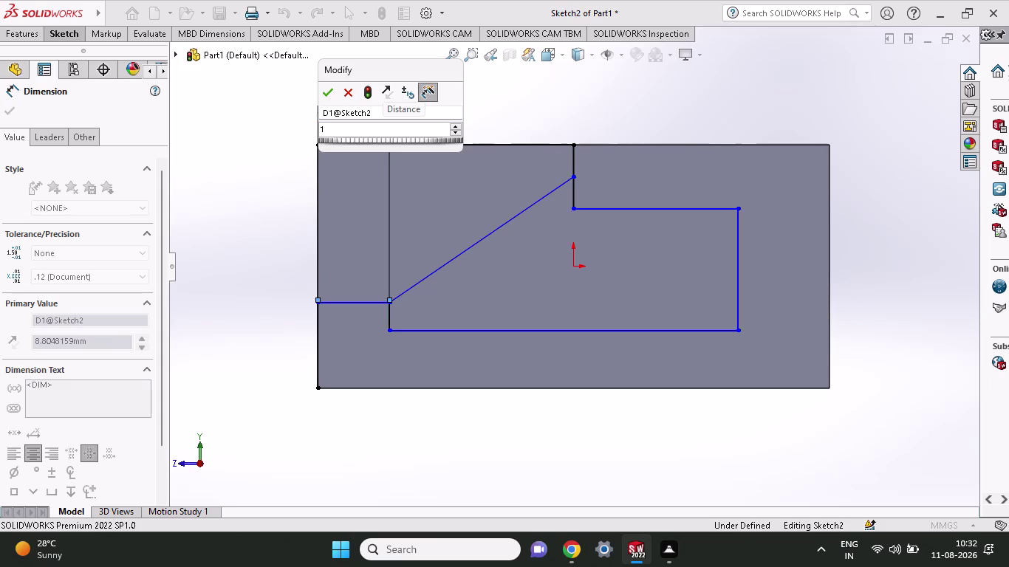
click(336, 90)
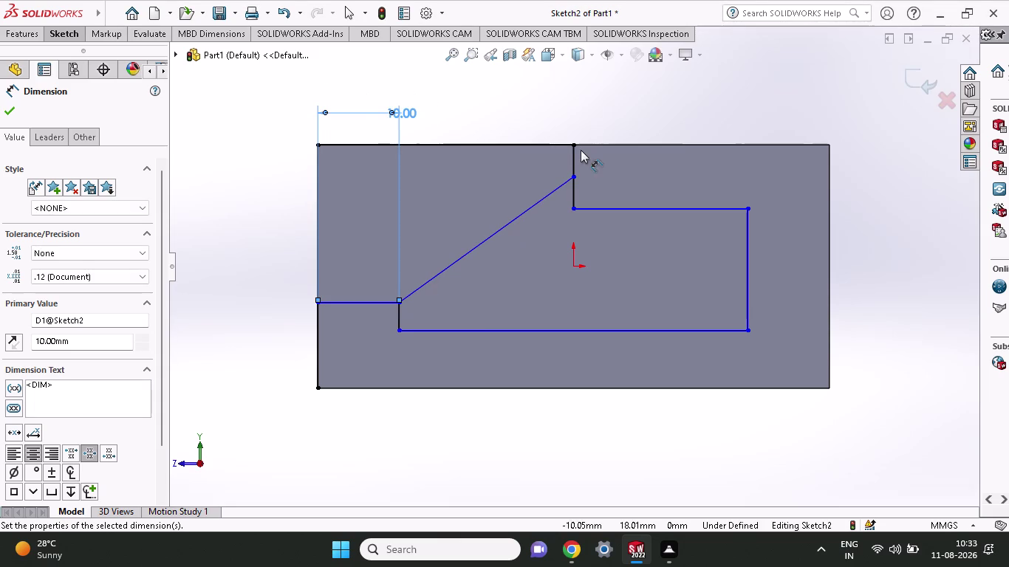
click(574, 144)
click(827, 146)
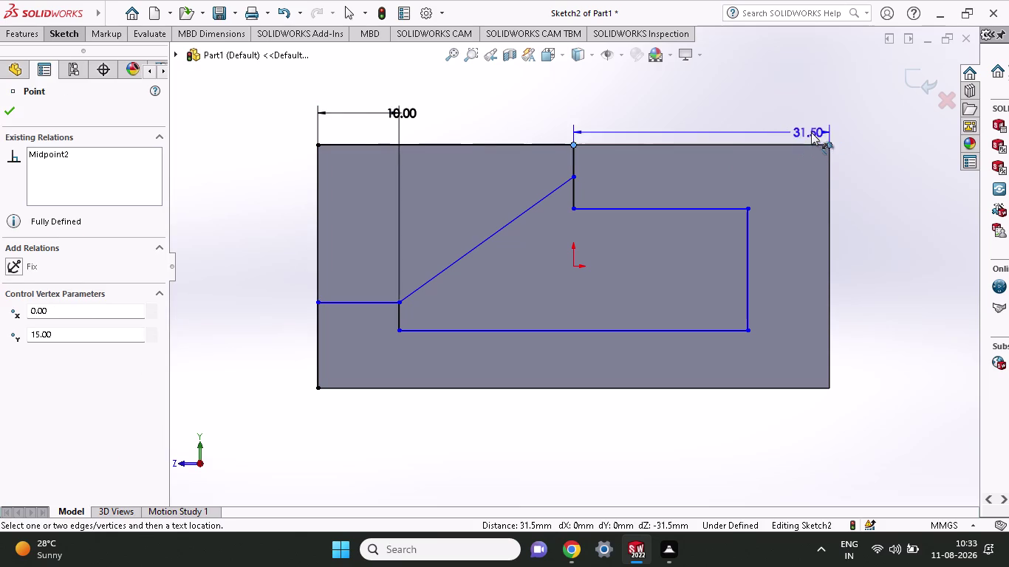
click(815, 117)
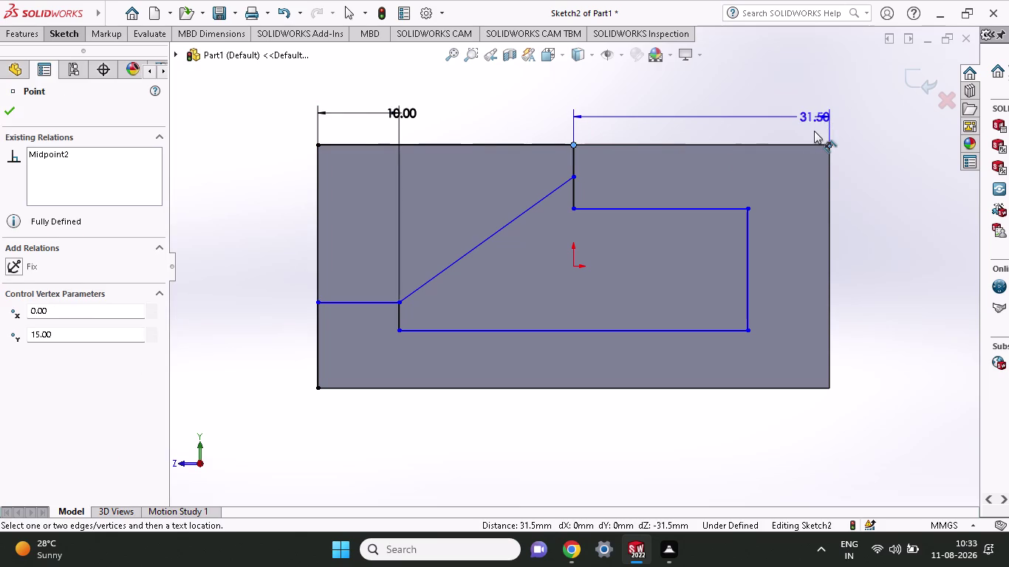
key(3)
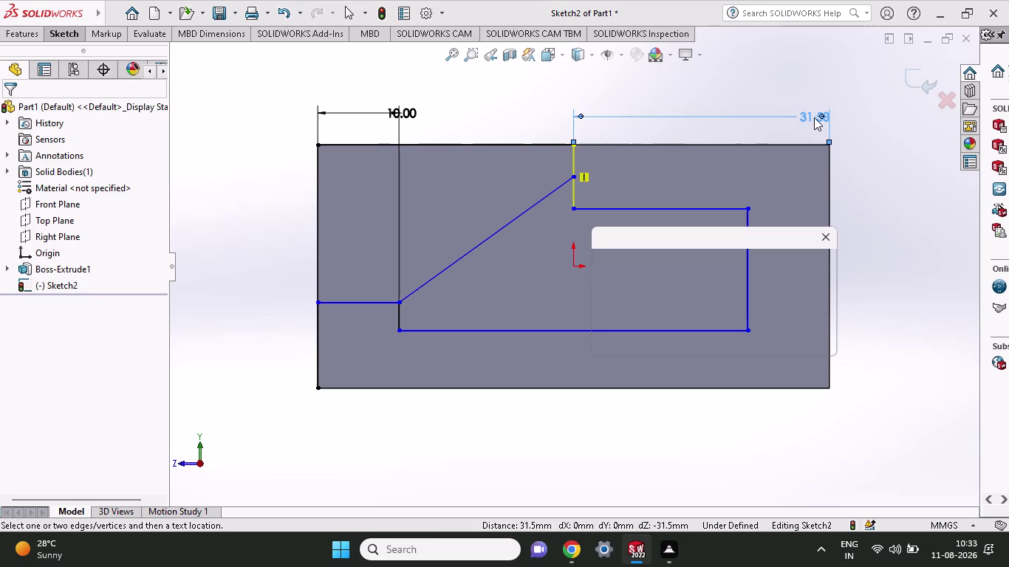
click(826, 240)
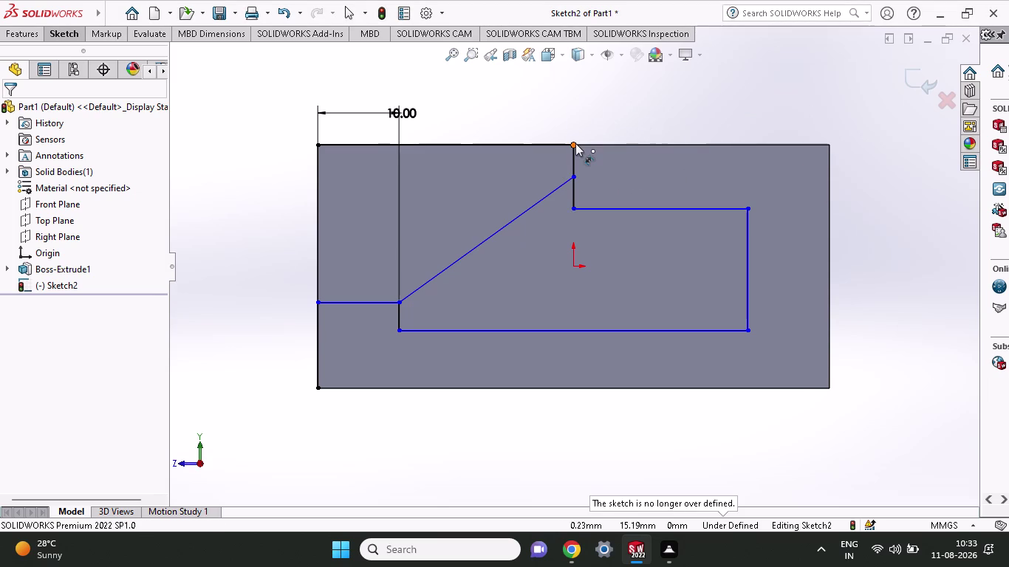
click(576, 143)
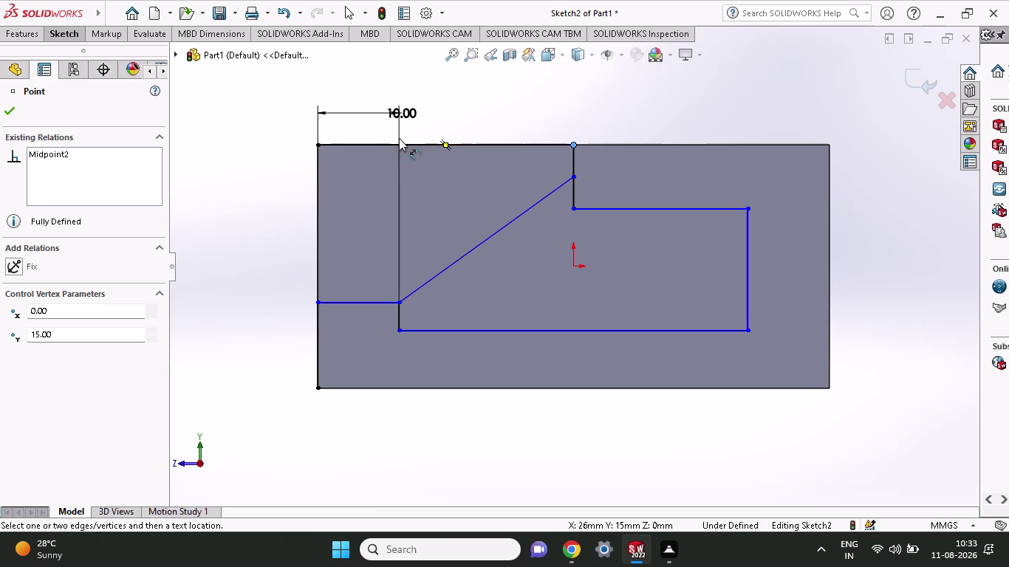
click(400, 302)
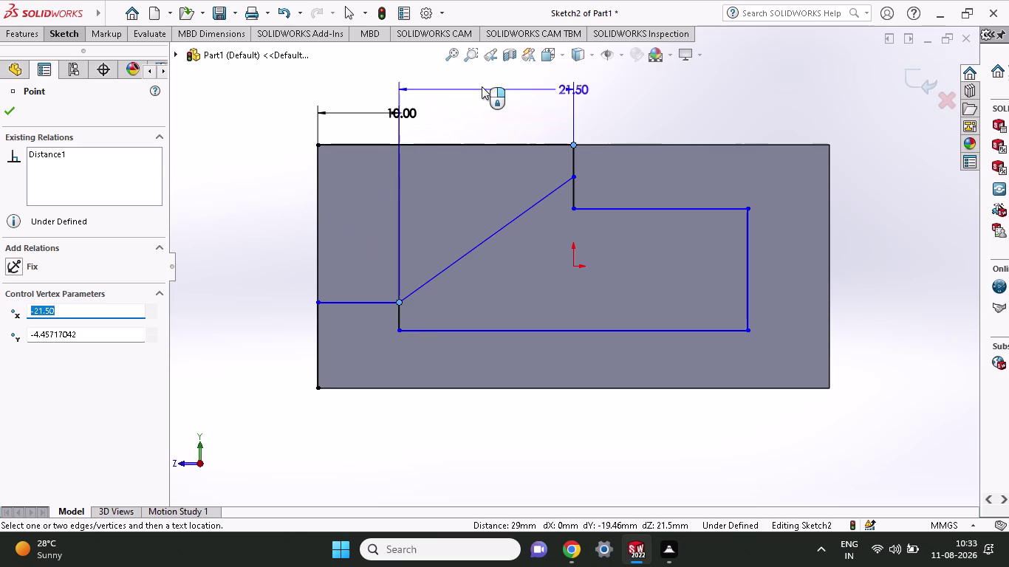
click(482, 86)
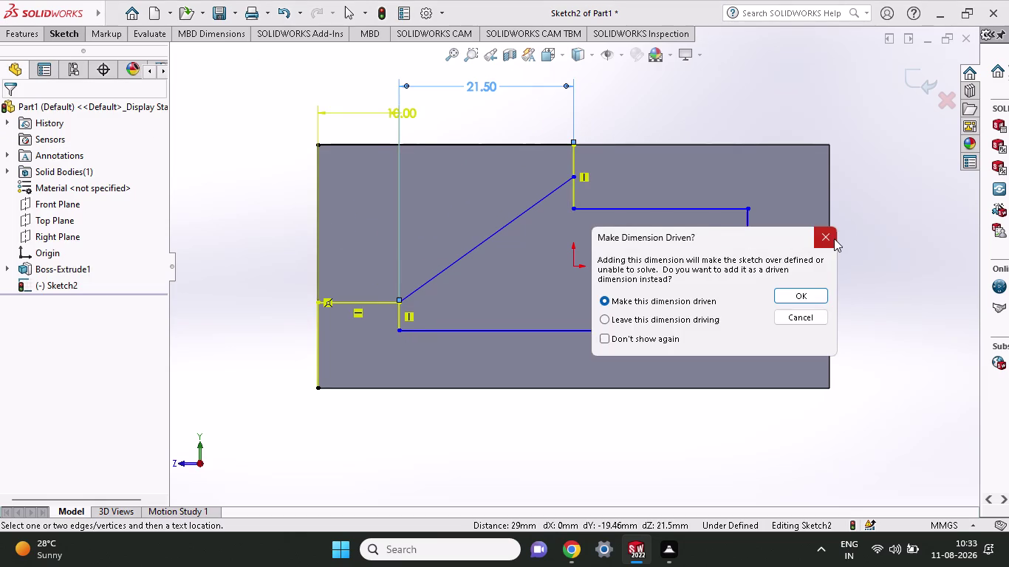
click(833, 238)
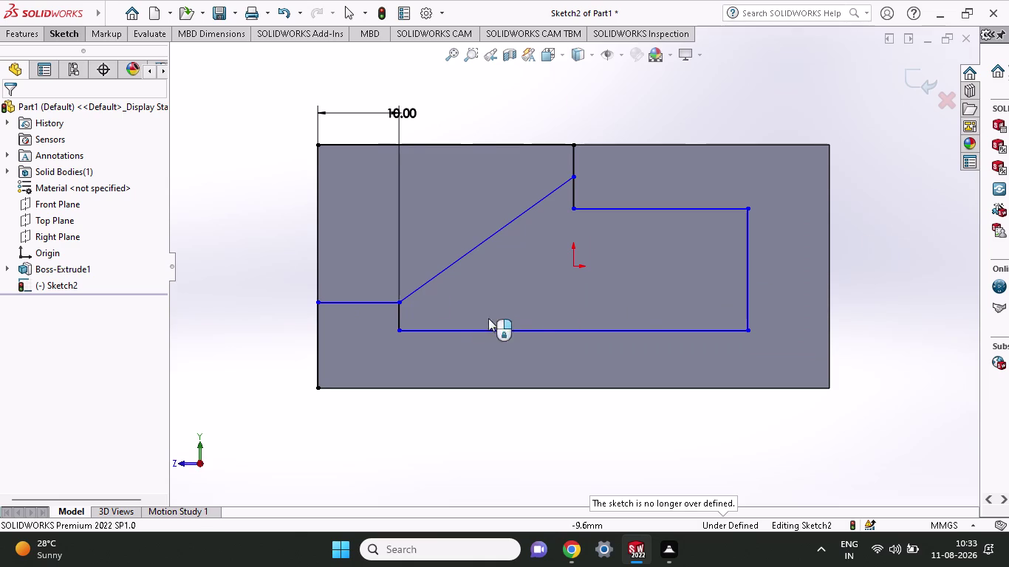
click(67, 33)
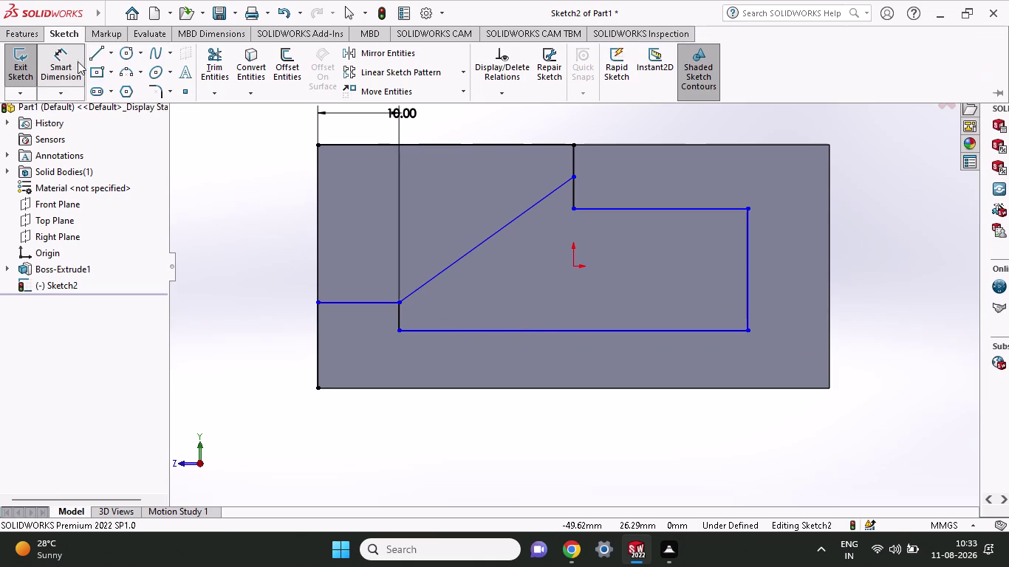
Dimension the left step 13 mm above the block's bottom-left corner.
click(62, 62)
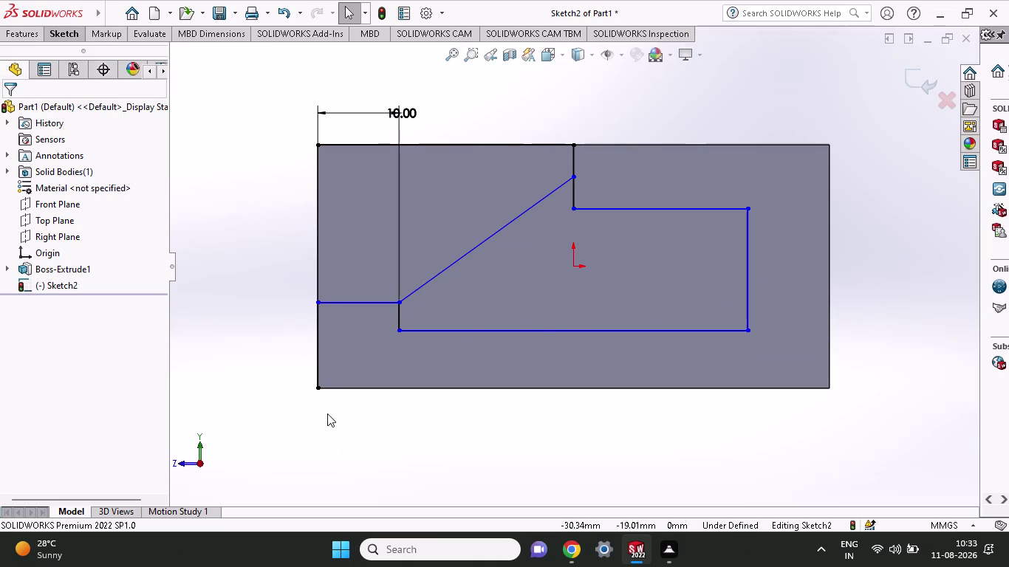
click(58, 42)
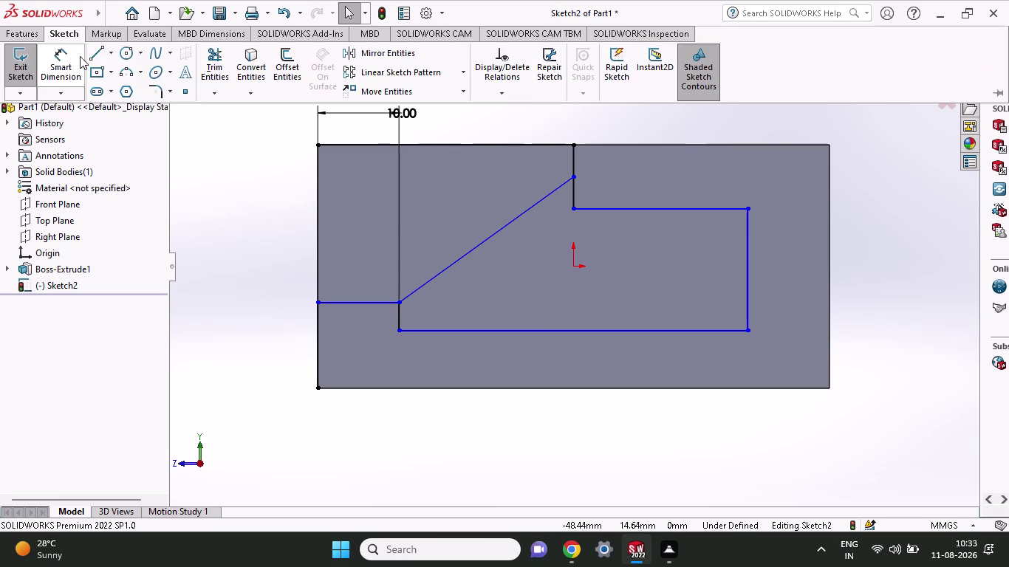
click(76, 60)
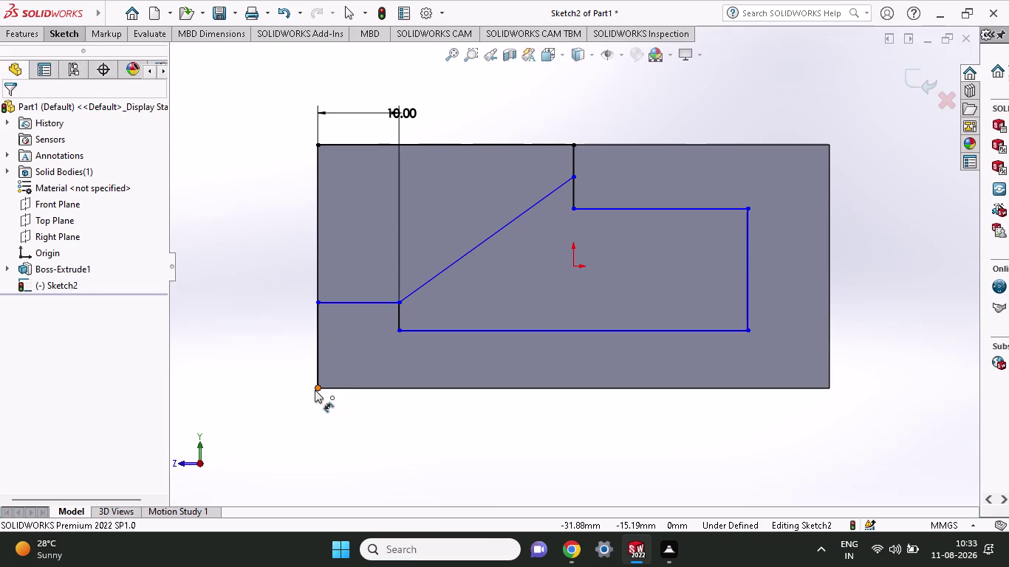
click(315, 389)
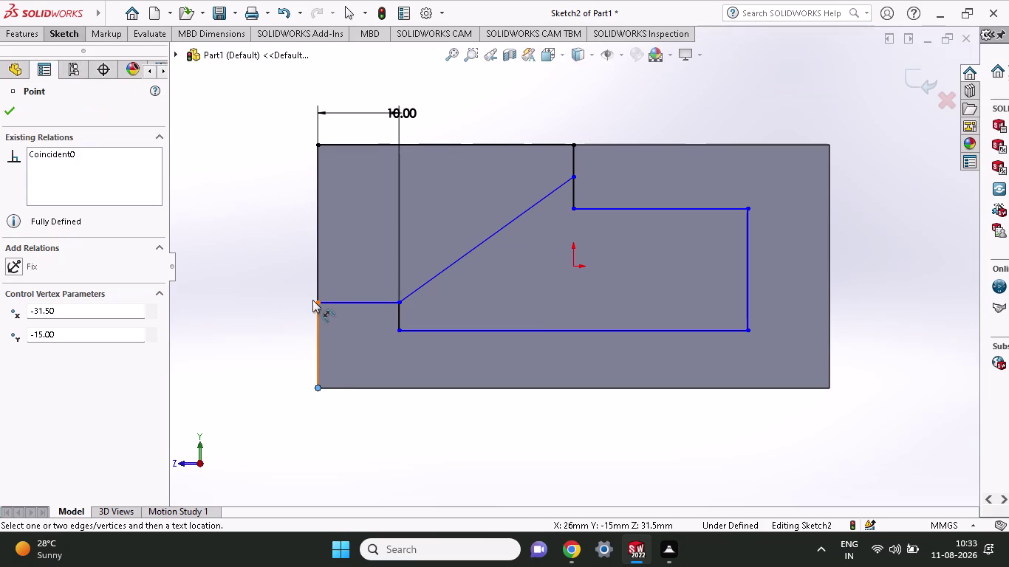
click(318, 301)
click(263, 297)
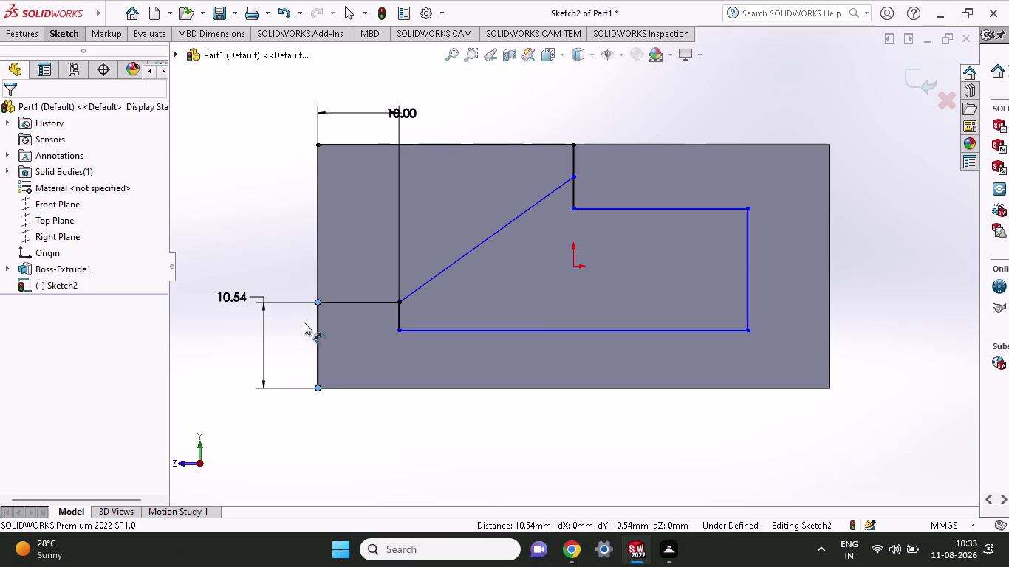
key(1)
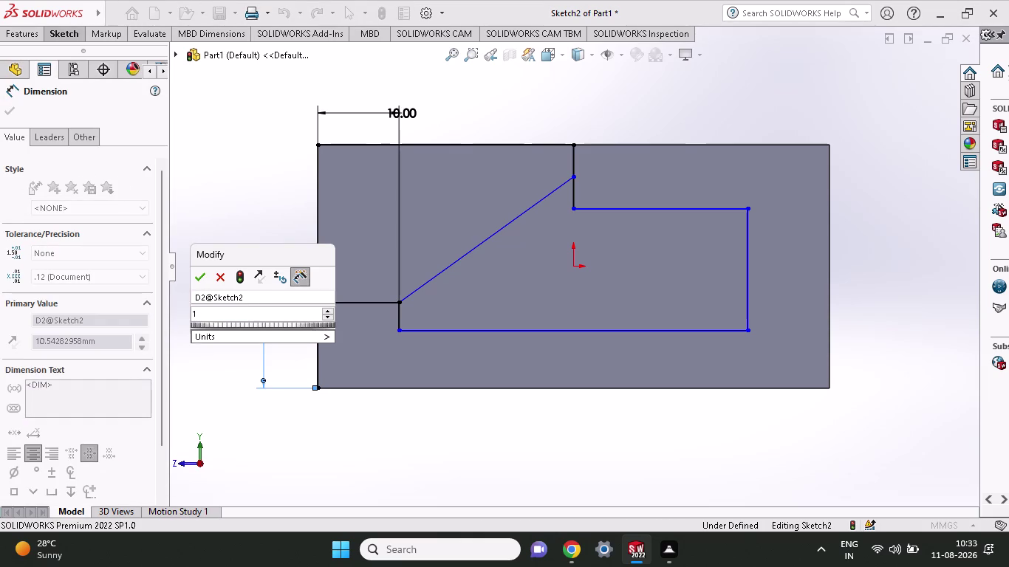
key(3)
click(198, 275)
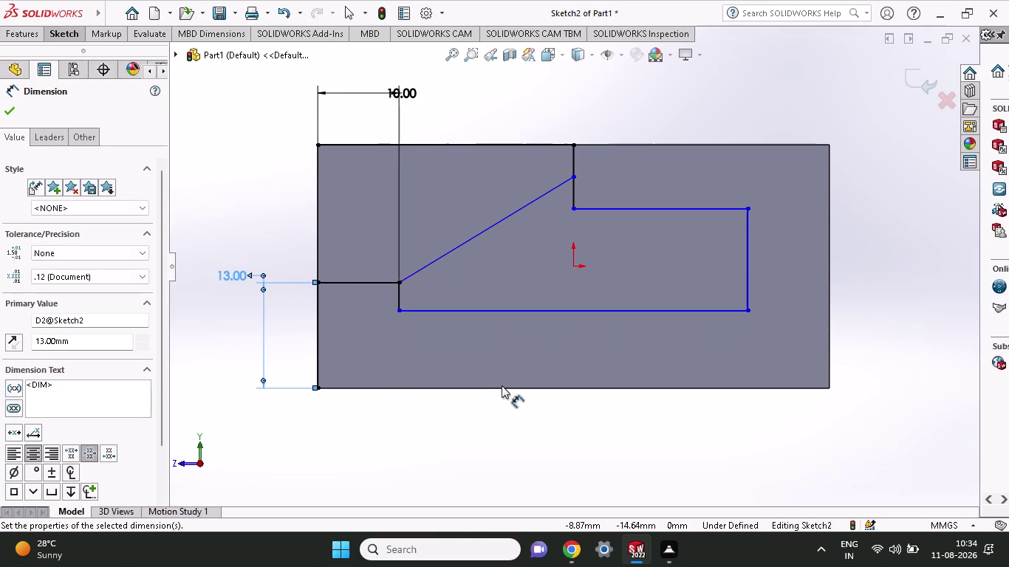
click(830, 389)
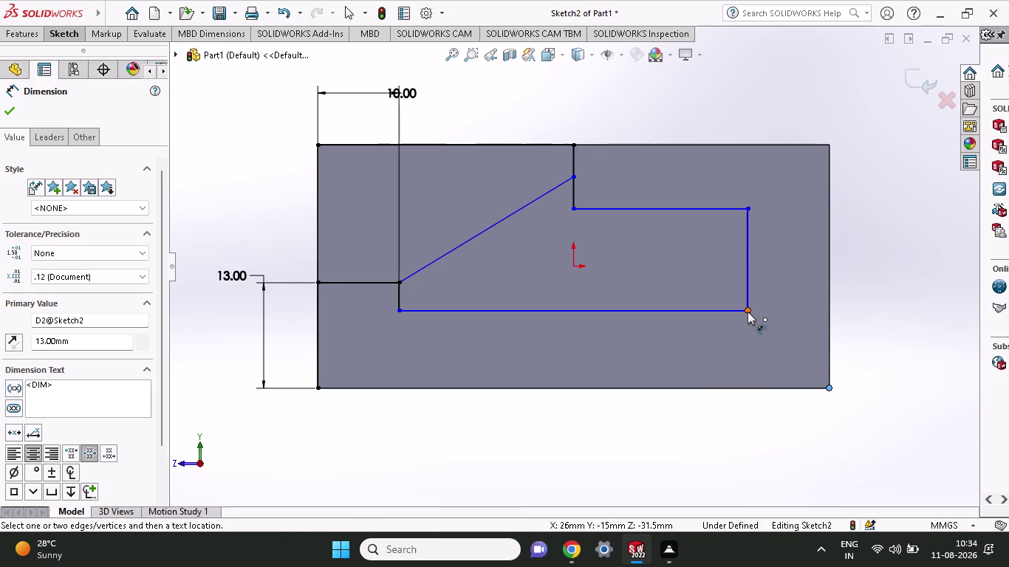
Dimension the profile's bottom-right corner 13 mm above the block bottom.
click(748, 312)
click(903, 329)
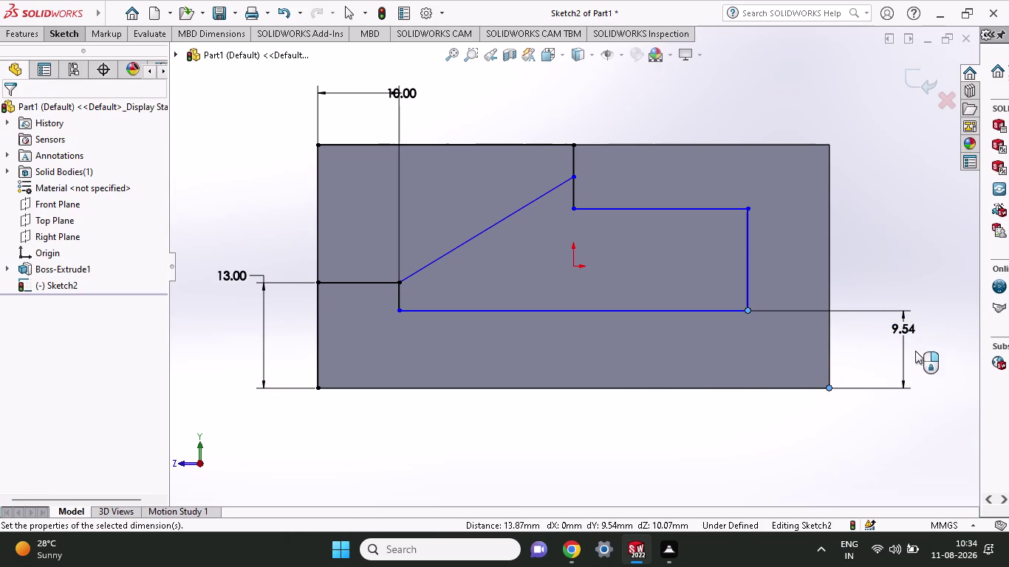
text(13)
click(843, 308)
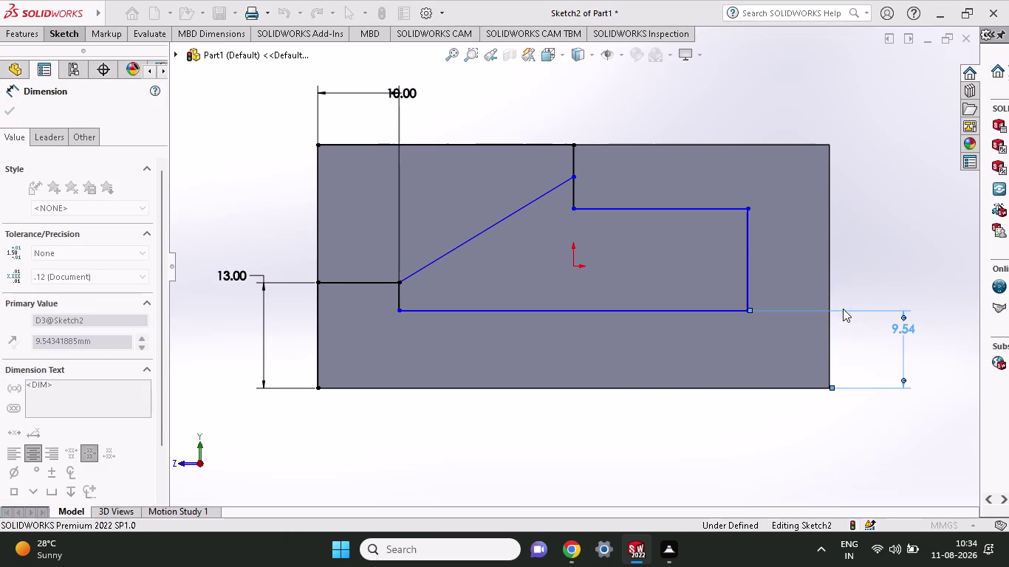
Dimension the profile's right riser height to 10 mm.
click(744, 309)
click(746, 209)
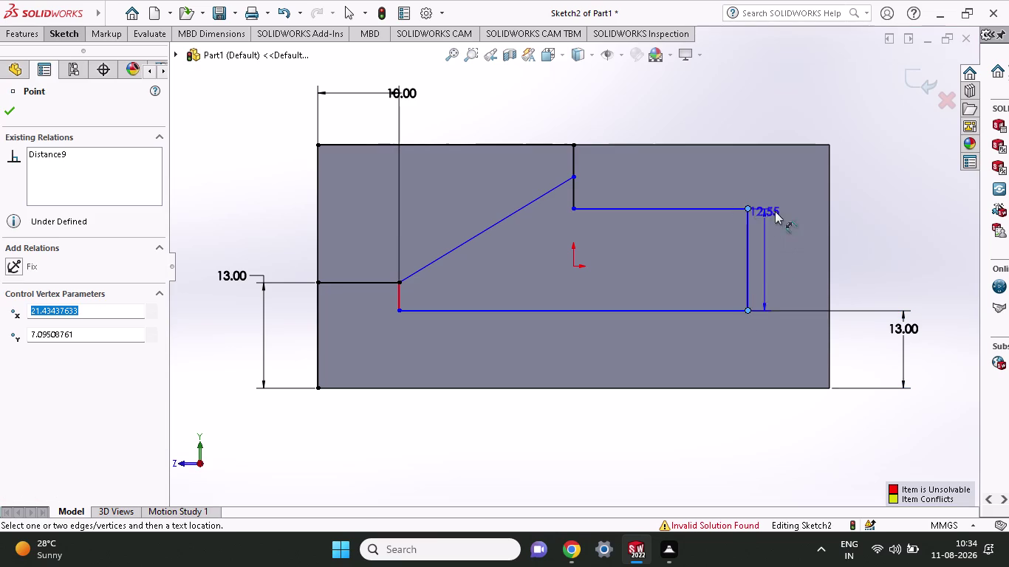
click(905, 221)
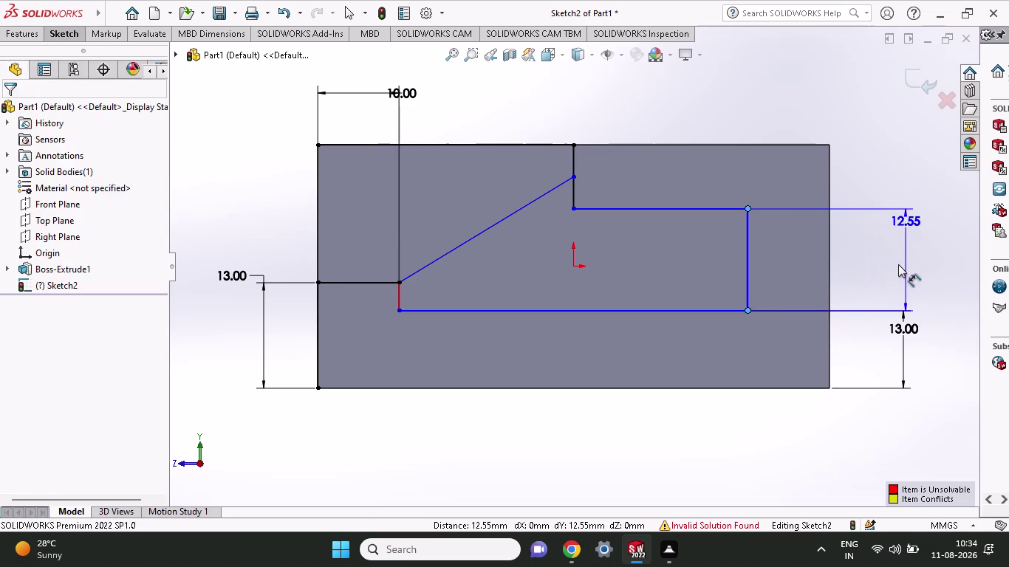
text(1)
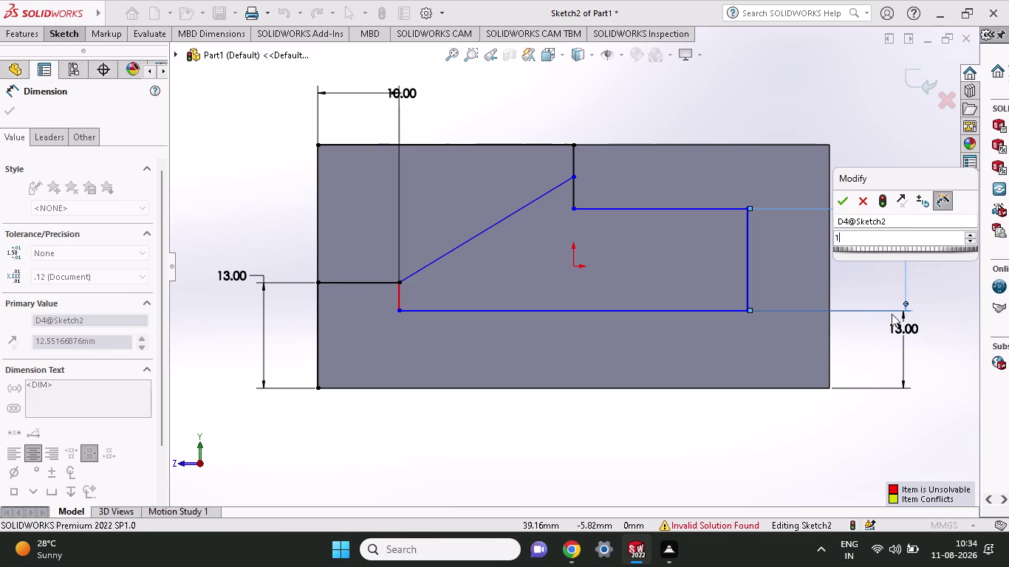
text(0)
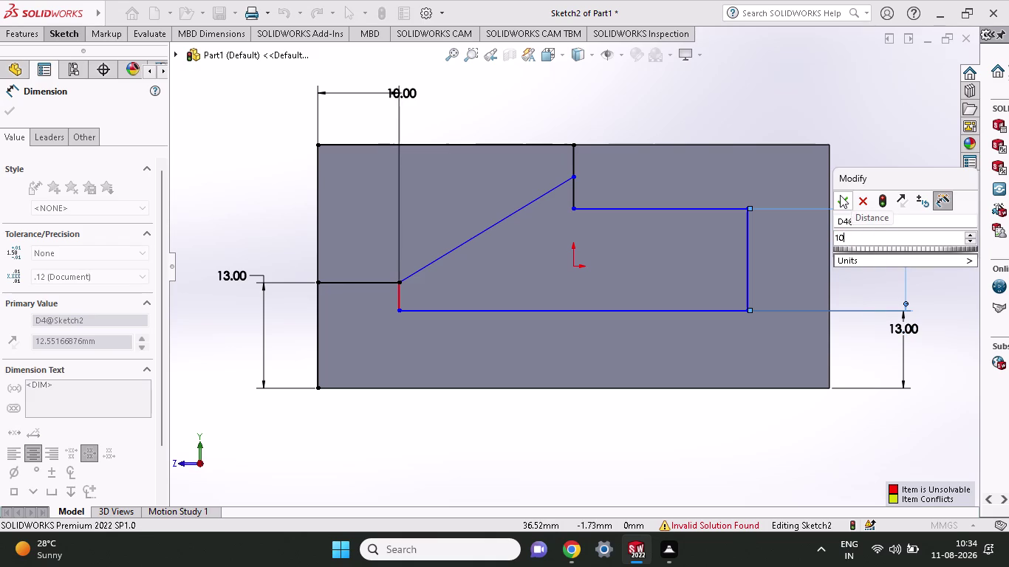
click(840, 195)
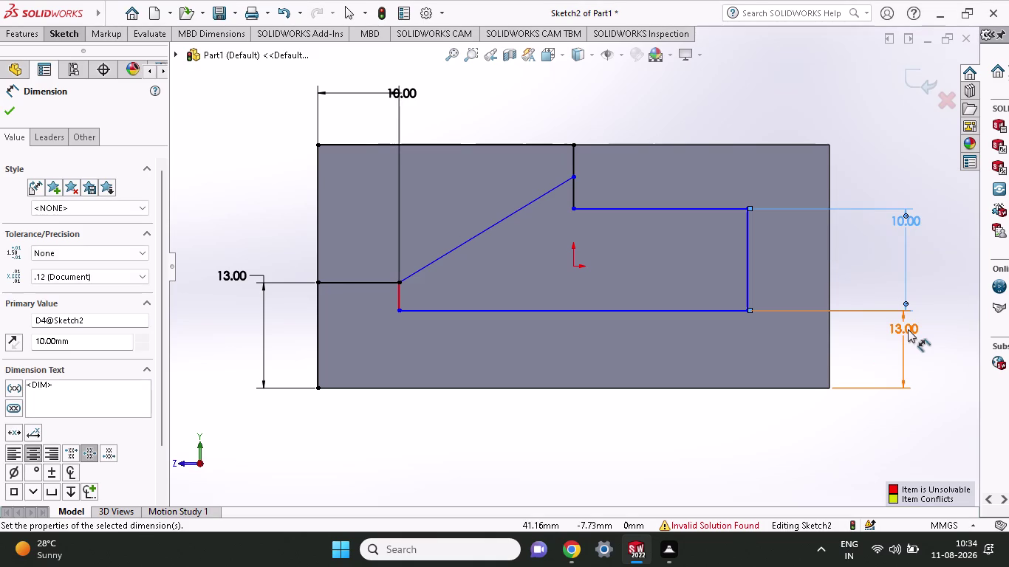
Change the bottom offset to 10 mm and cancel an unwanted top dimension.
double_click(908, 329)
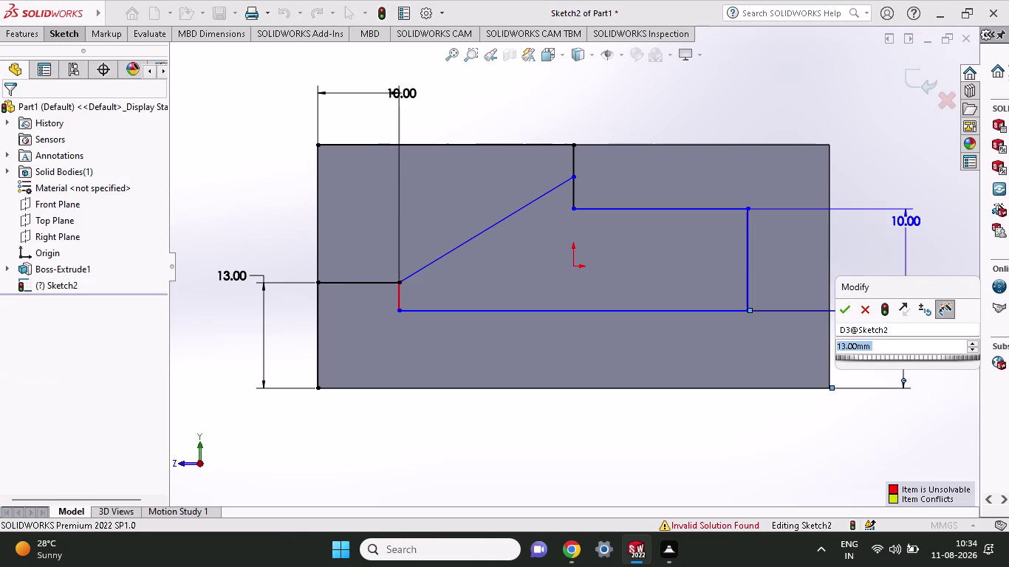
text(10)
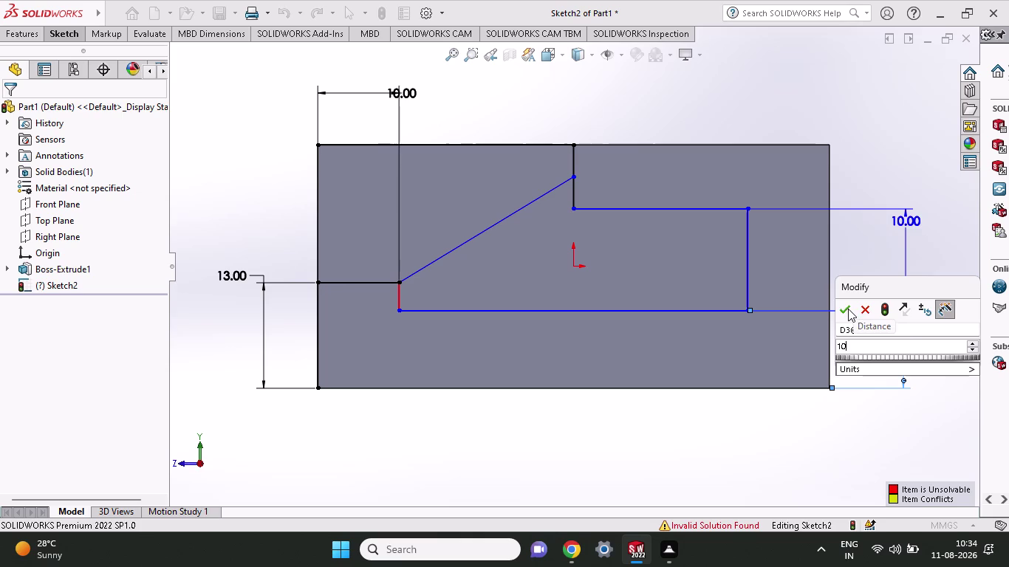
click(848, 308)
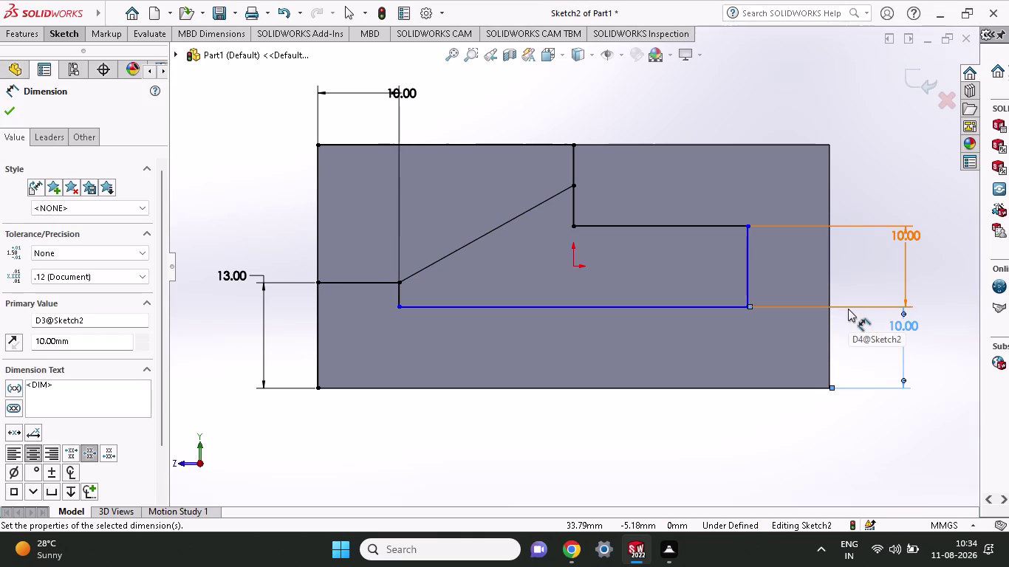
click(746, 225)
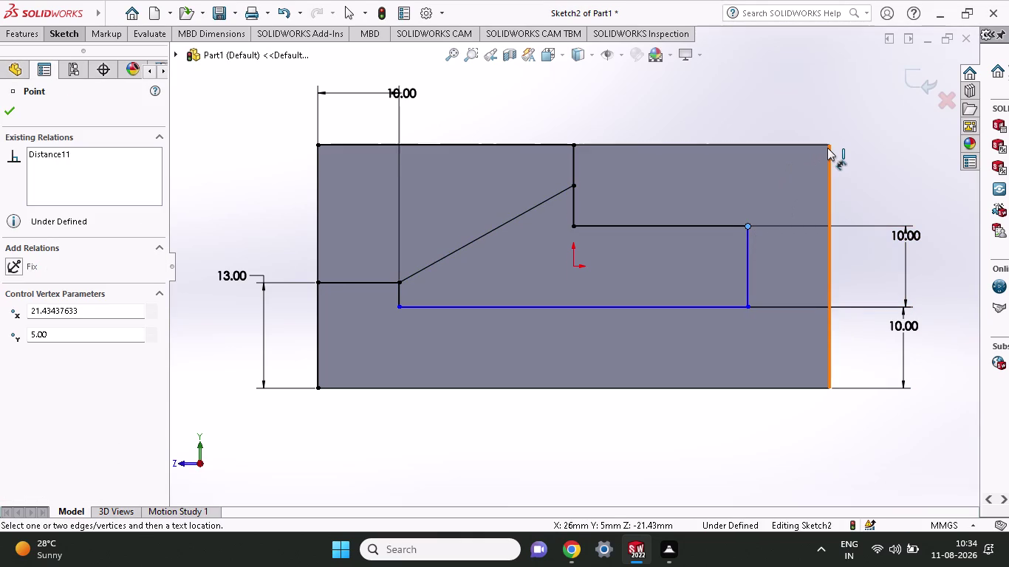
click(827, 144)
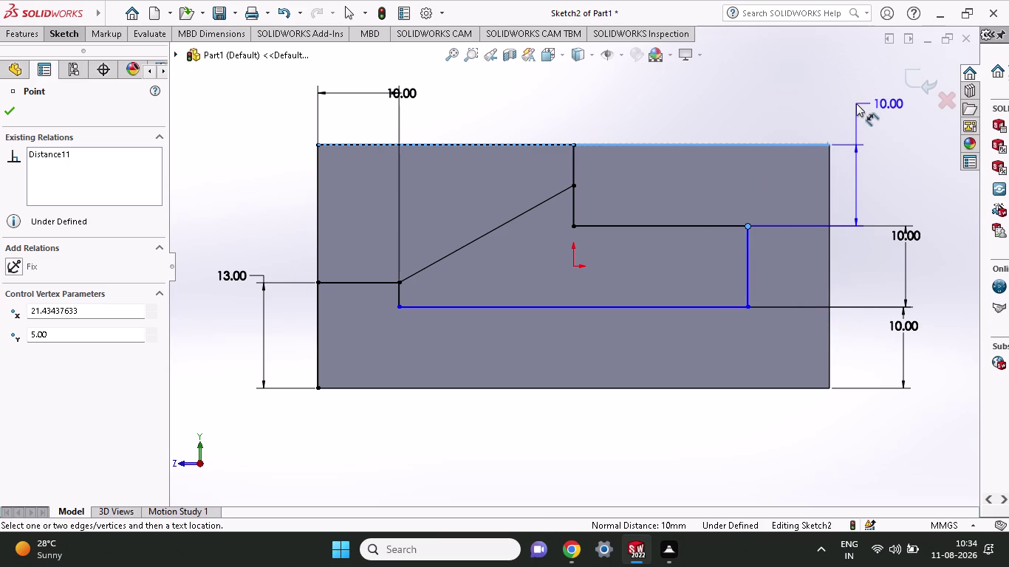
key(Escape)
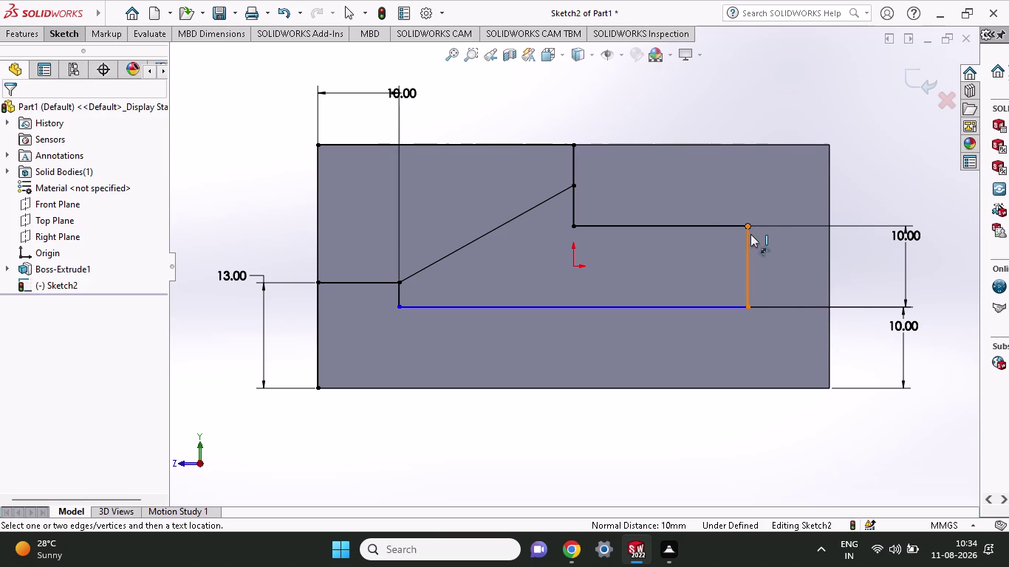
click(749, 227)
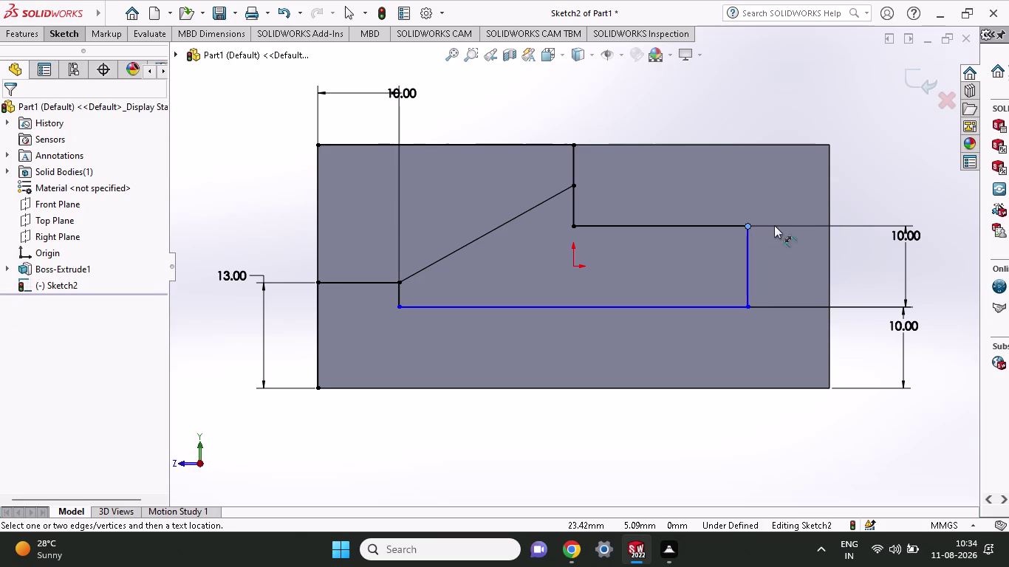
click(831, 388)
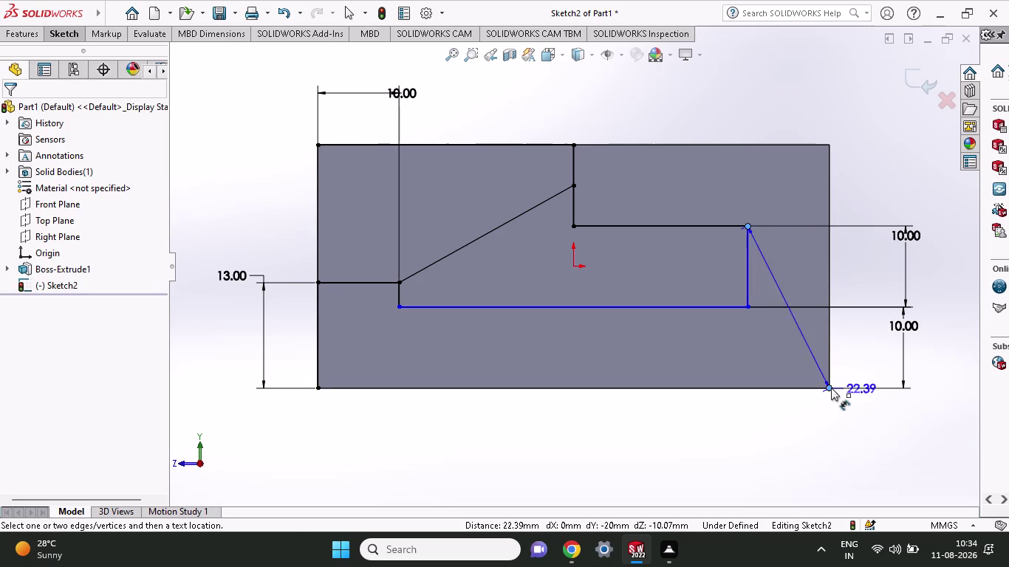
Dimension the right riser's offset from the block's right edge as 10 mm.
click(826, 454)
text(1)
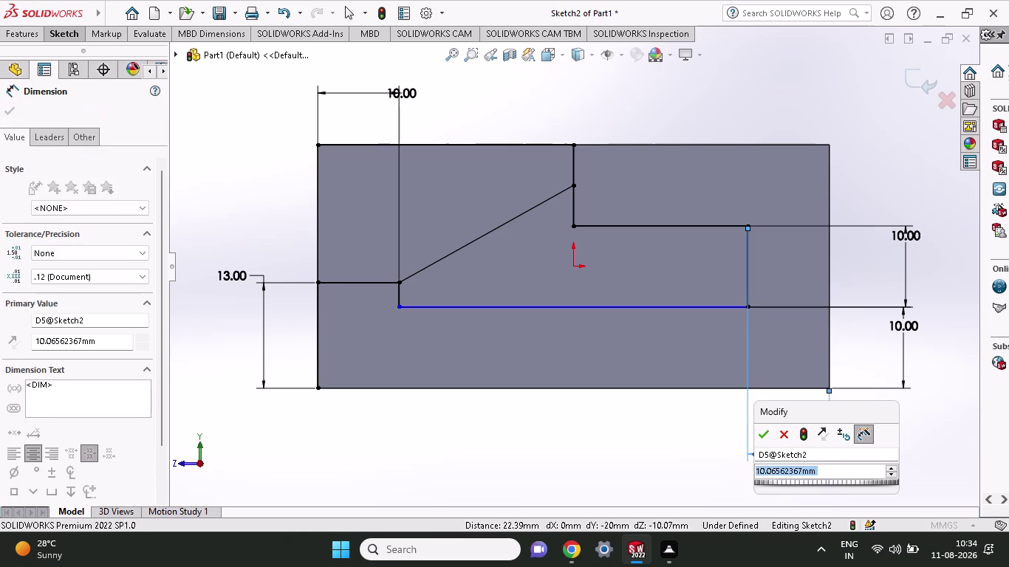
text(0)
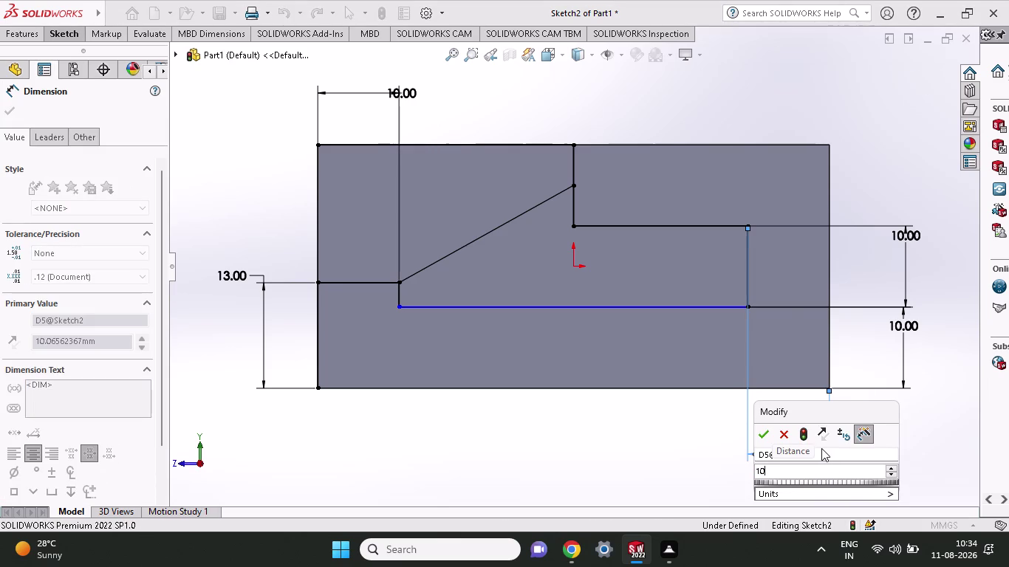
click(763, 430)
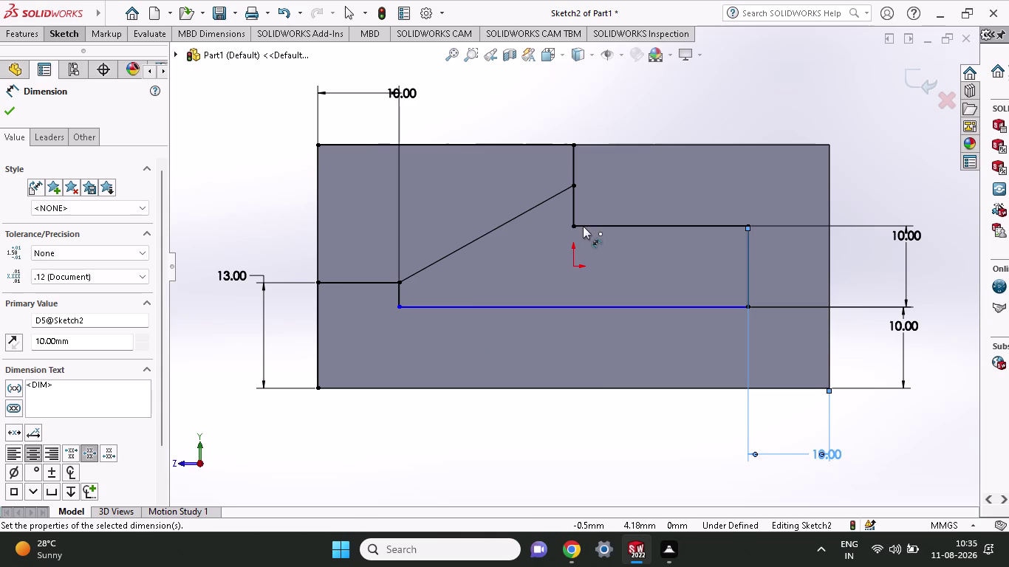
Try step-corner distance and angled-line length dimensions, discarding each conflicting one.
click(748, 224)
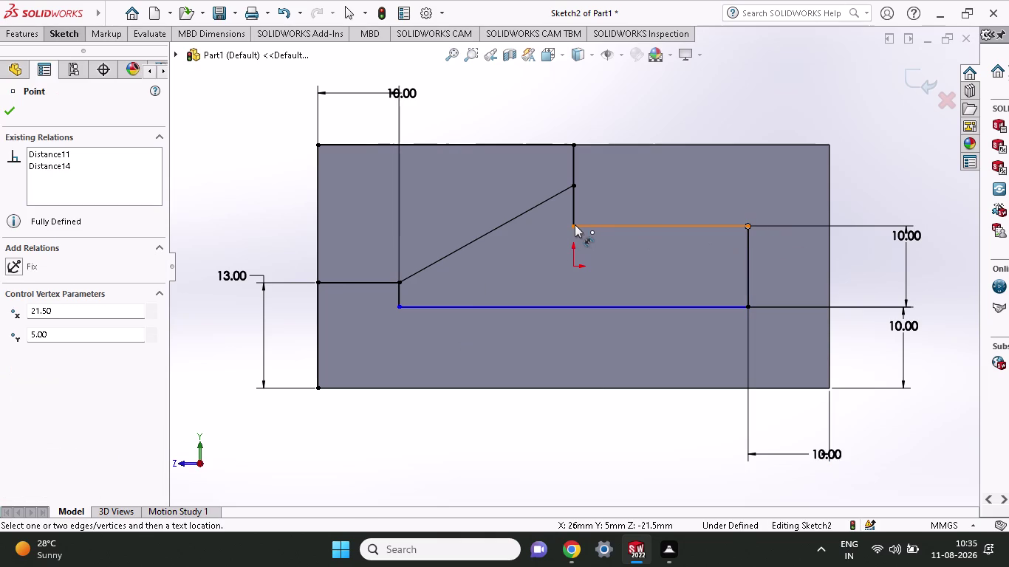
click(575, 224)
click(594, 92)
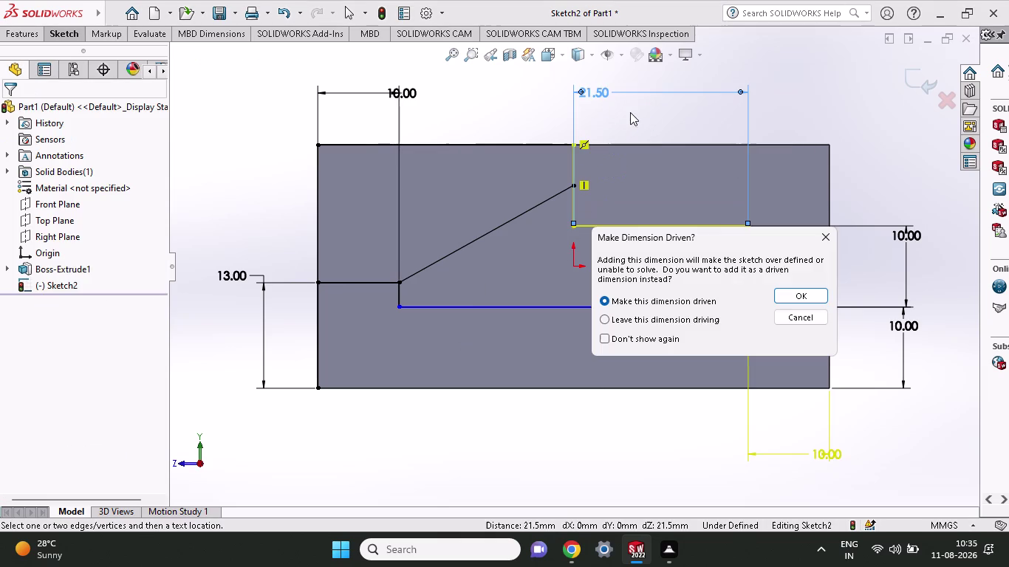
click(814, 234)
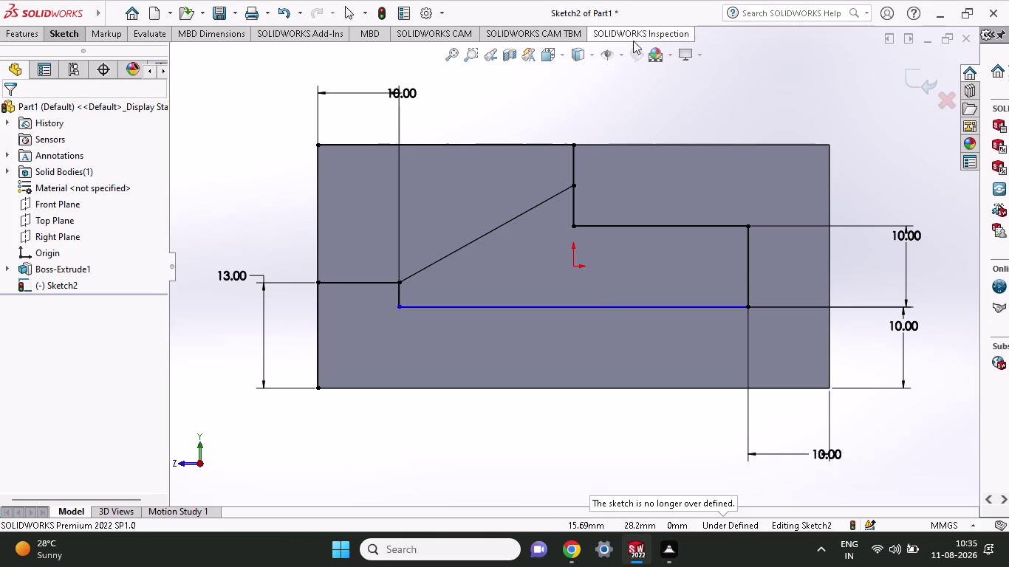
click(571, 185)
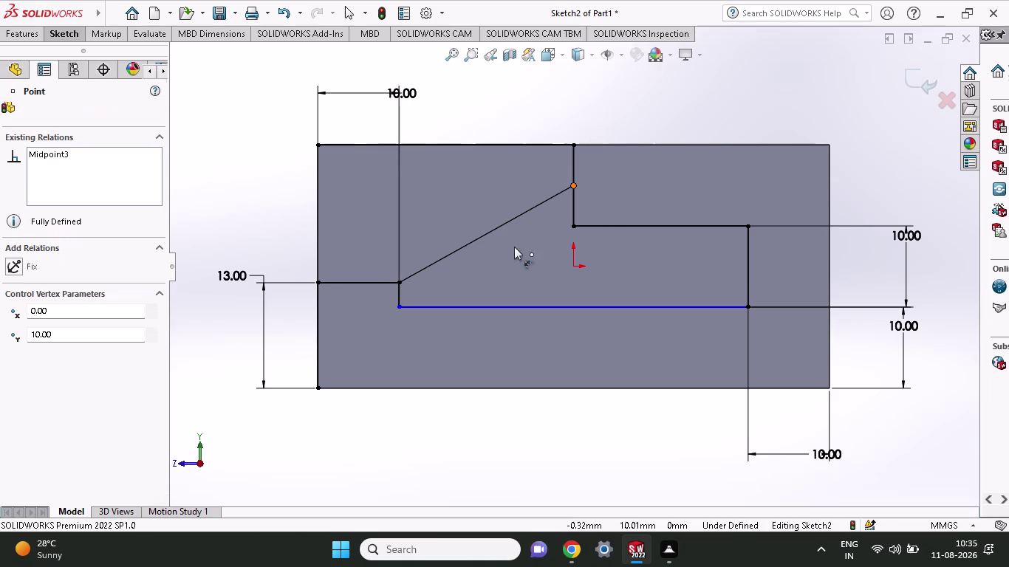
click(398, 282)
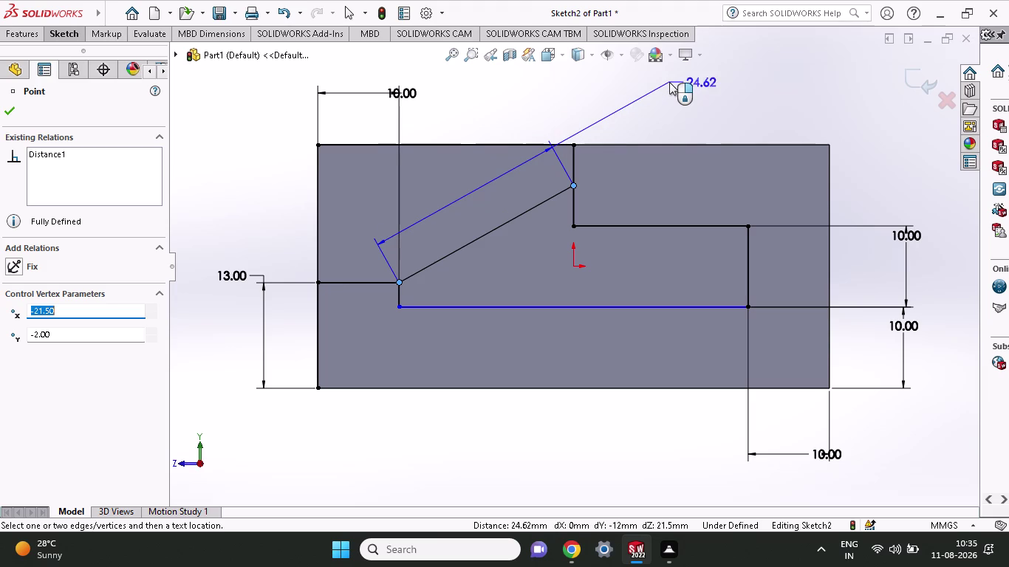
click(669, 82)
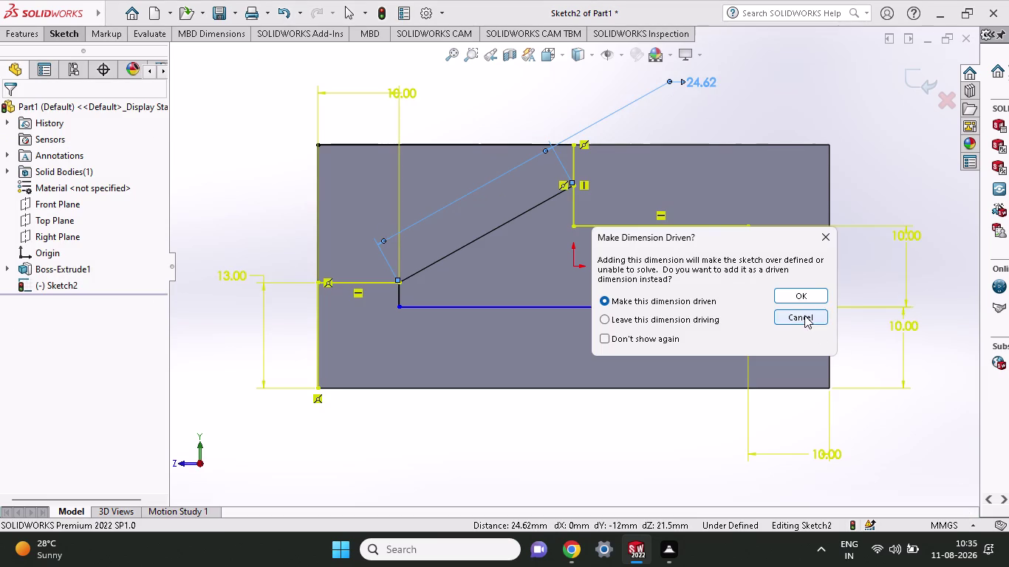
click(804, 315)
click(454, 249)
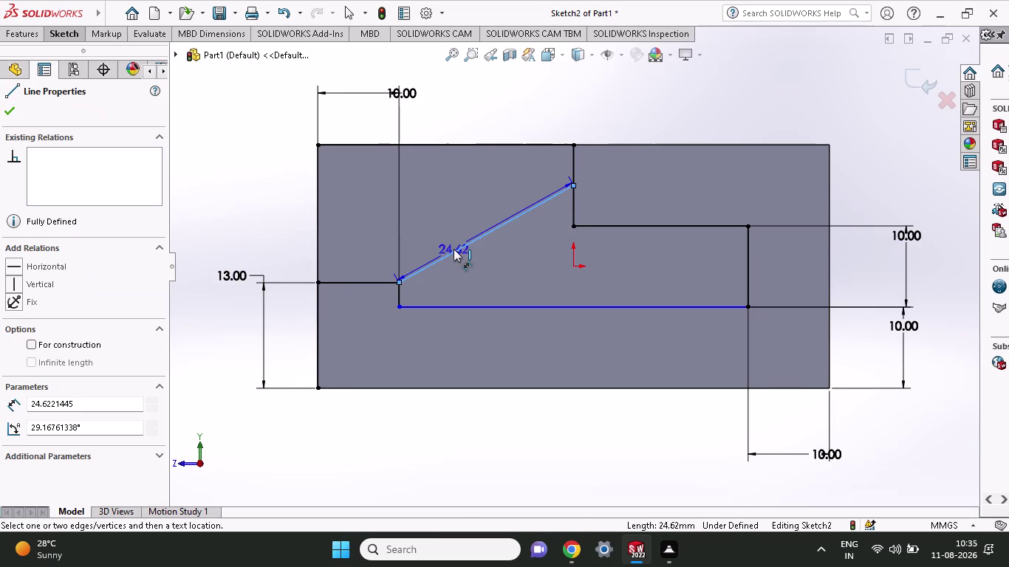
Delete the angled line from the sketch.
key(Delete)
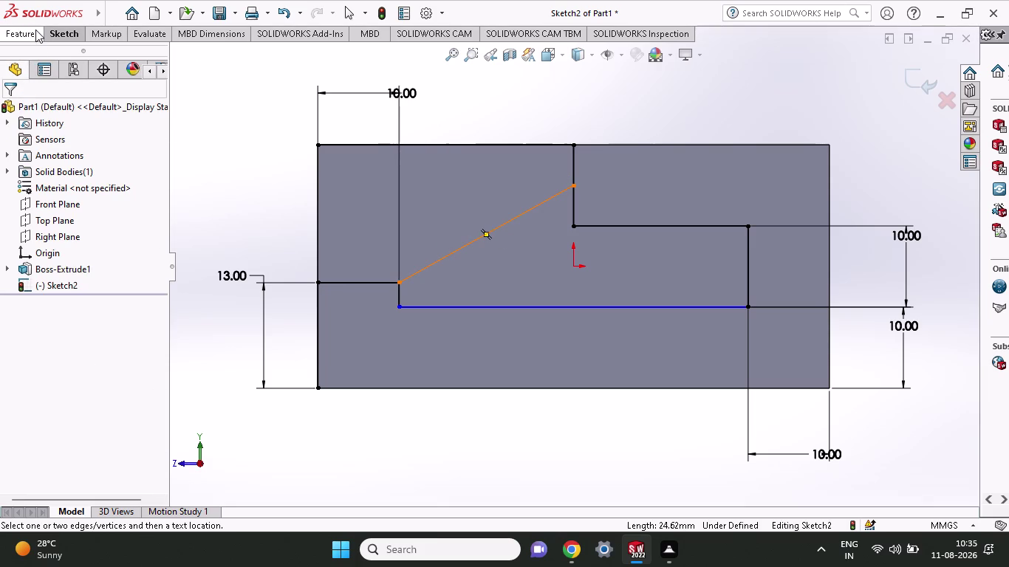
click(484, 235)
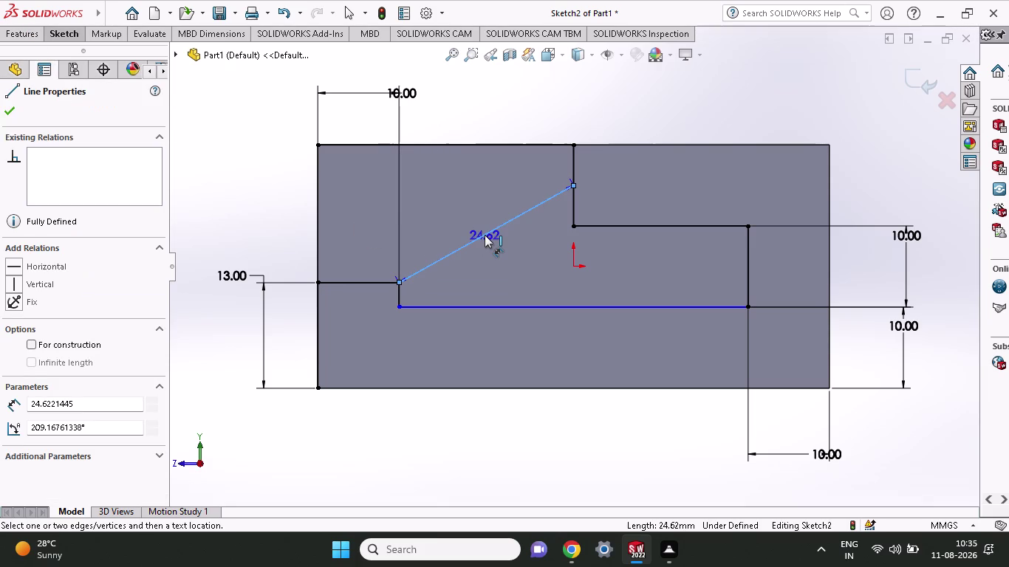
key(Delete)
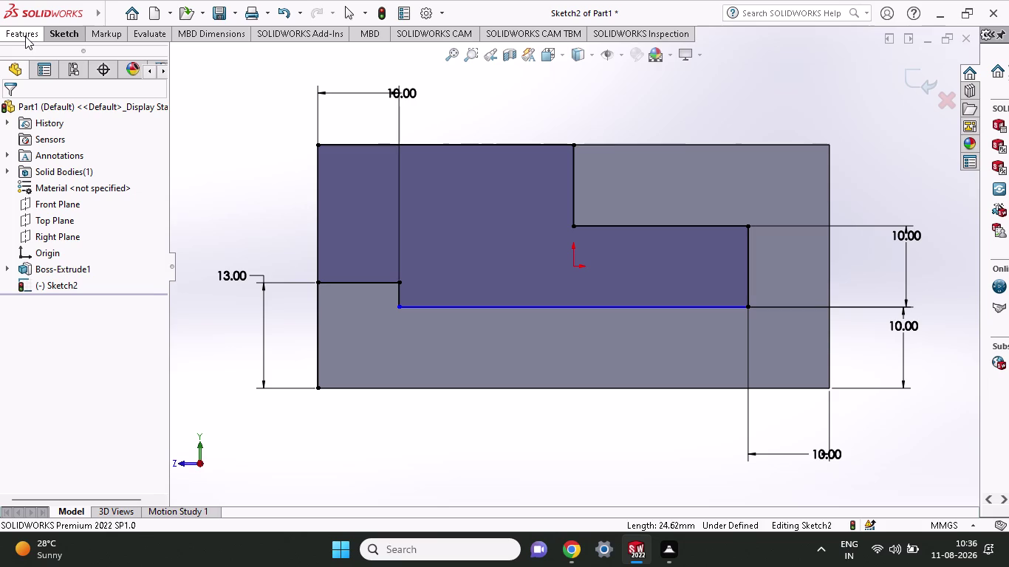
click(25, 36)
click(66, 36)
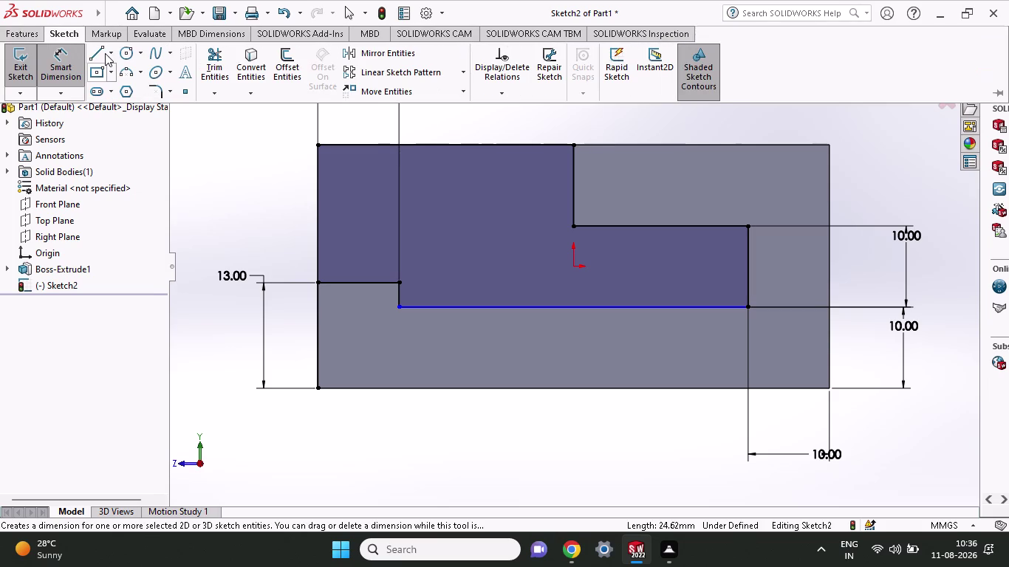
click(105, 53)
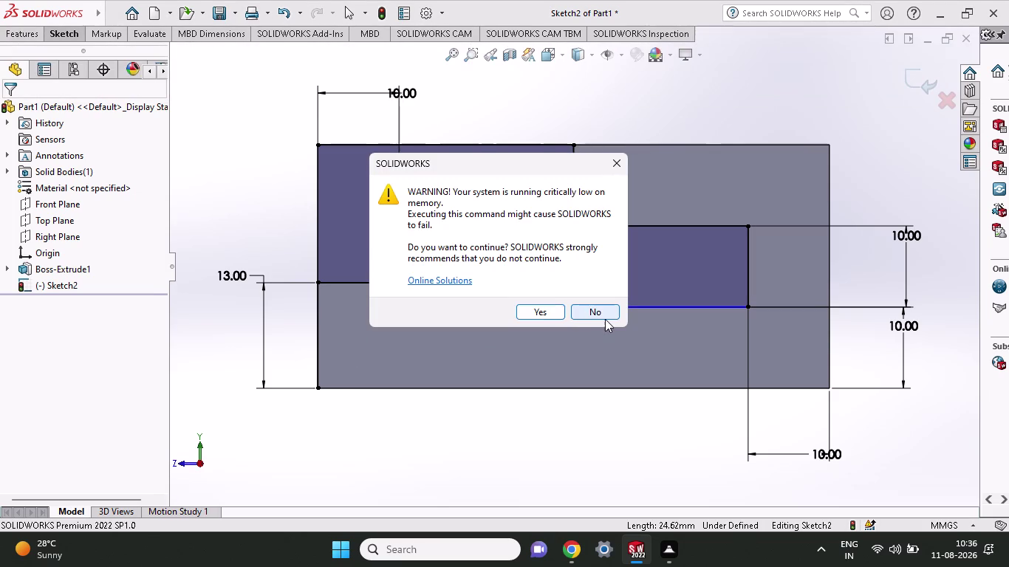
click(605, 319)
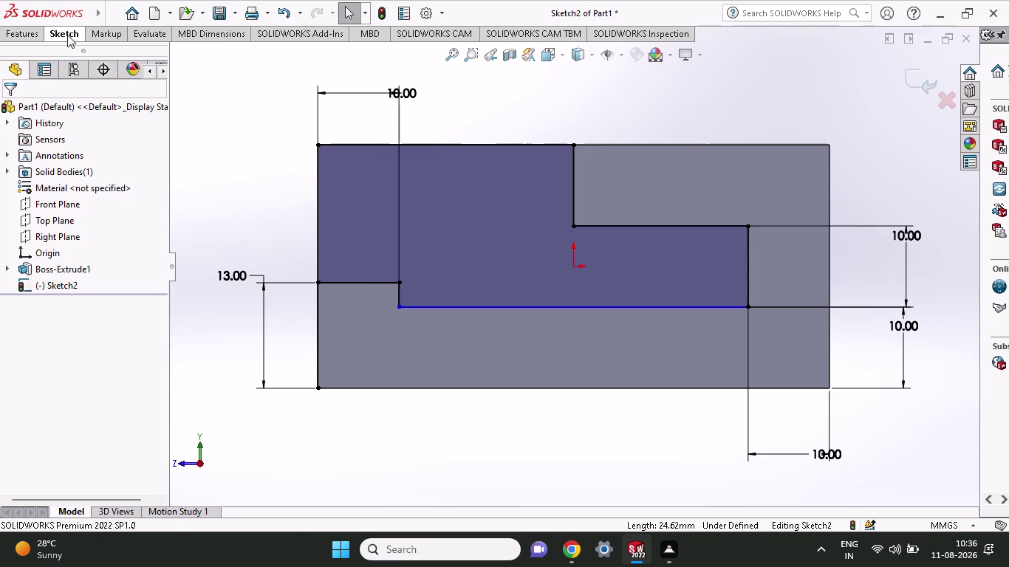
click(67, 34)
click(88, 56)
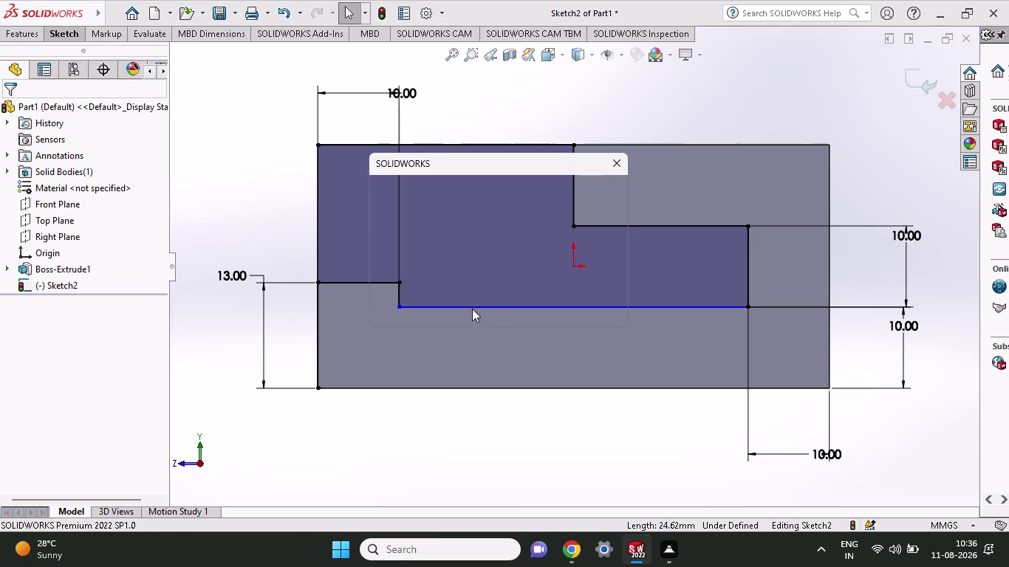
click(595, 309)
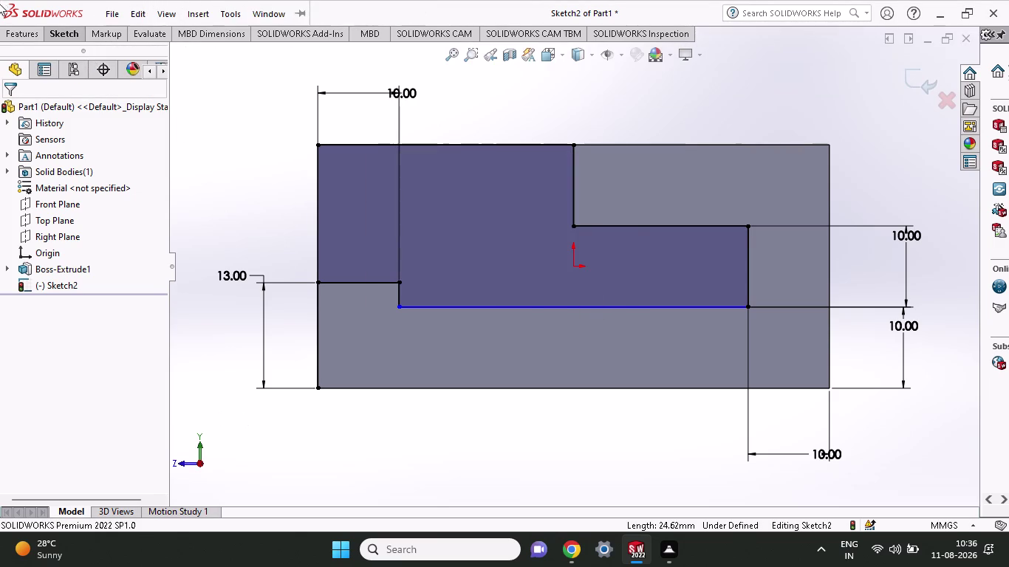
click(55, 29)
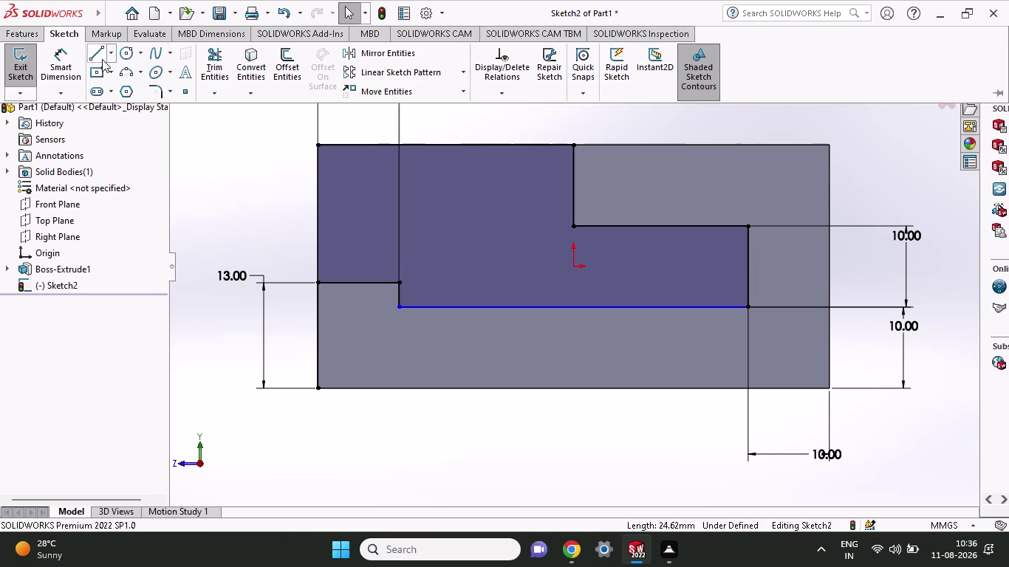
click(102, 59)
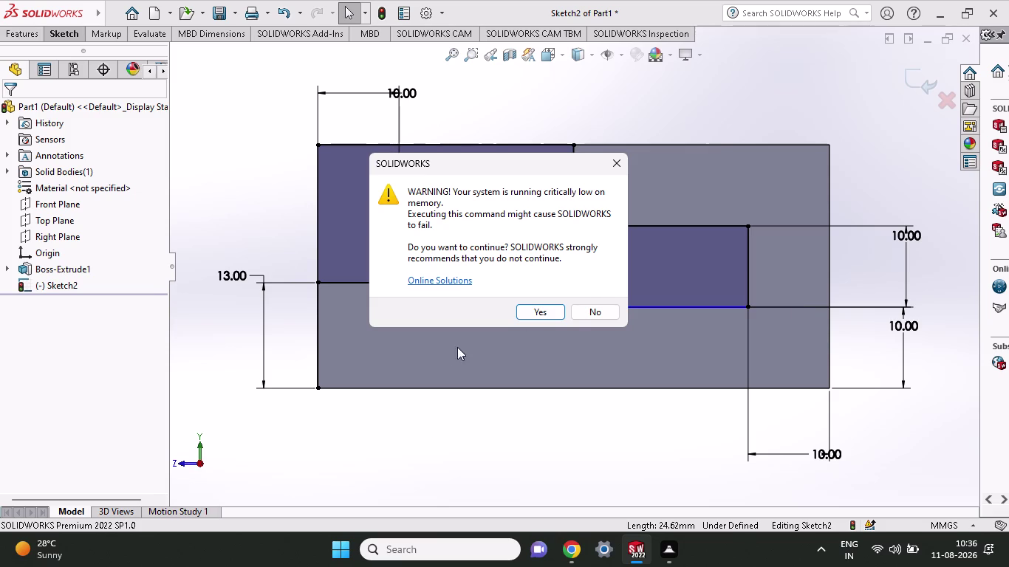
click(580, 317)
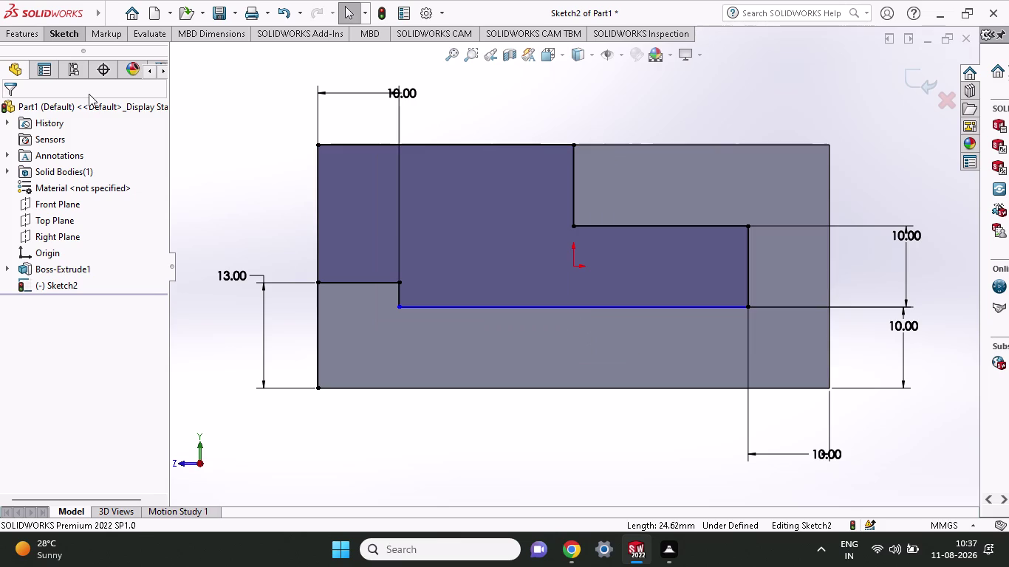
click(66, 33)
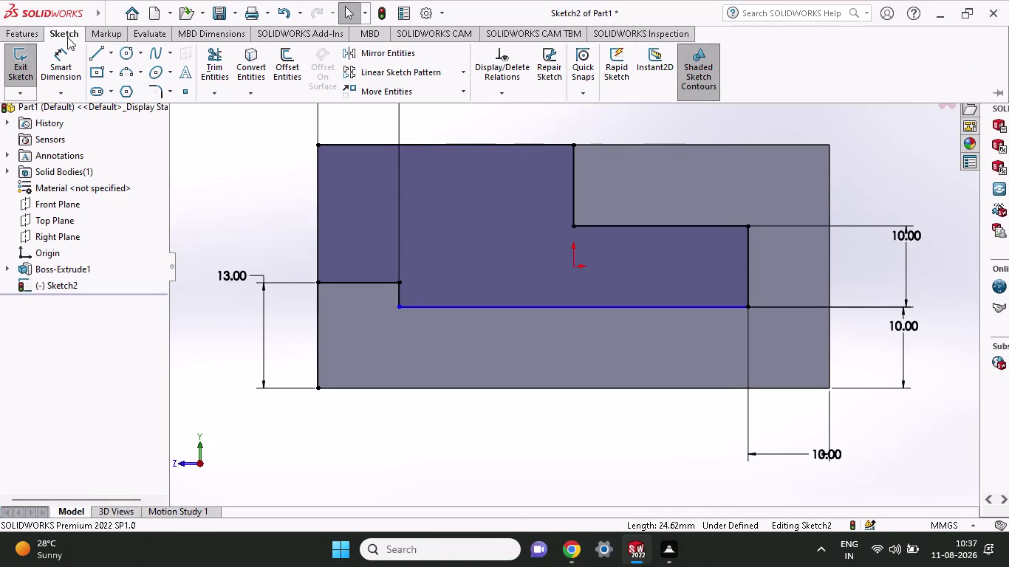
Try a sketch fillet and a line from the lower step corner, cancelling both.
click(163, 95)
click(100, 56)
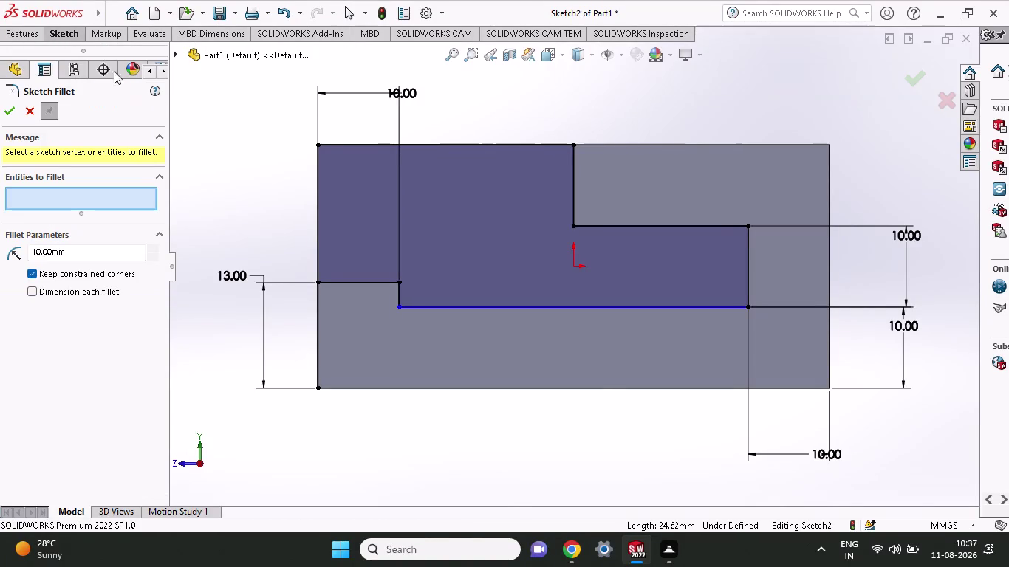
click(31, 113)
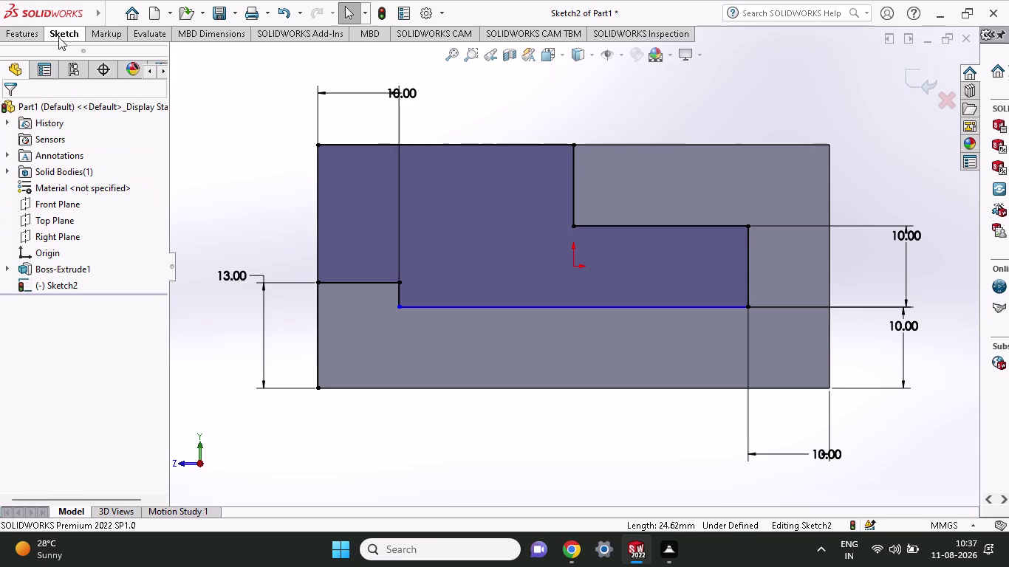
click(59, 37)
click(99, 62)
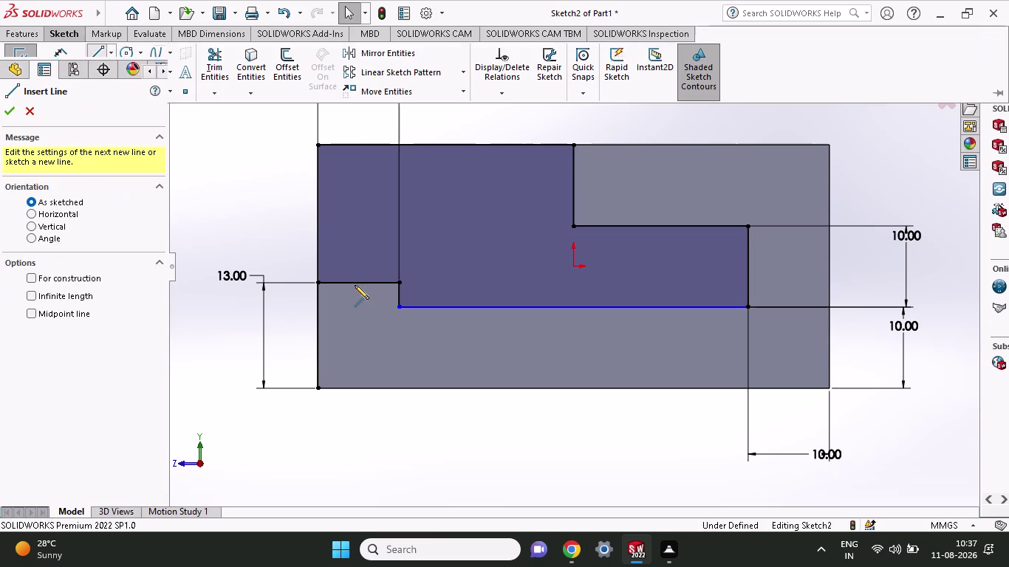
click(402, 285)
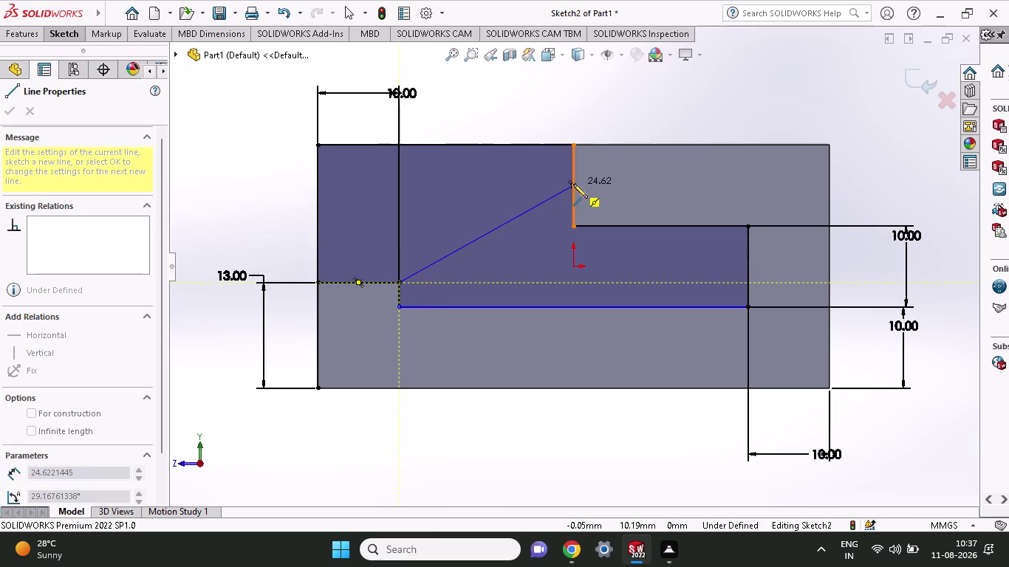
right_click(488, 115)
click(508, 127)
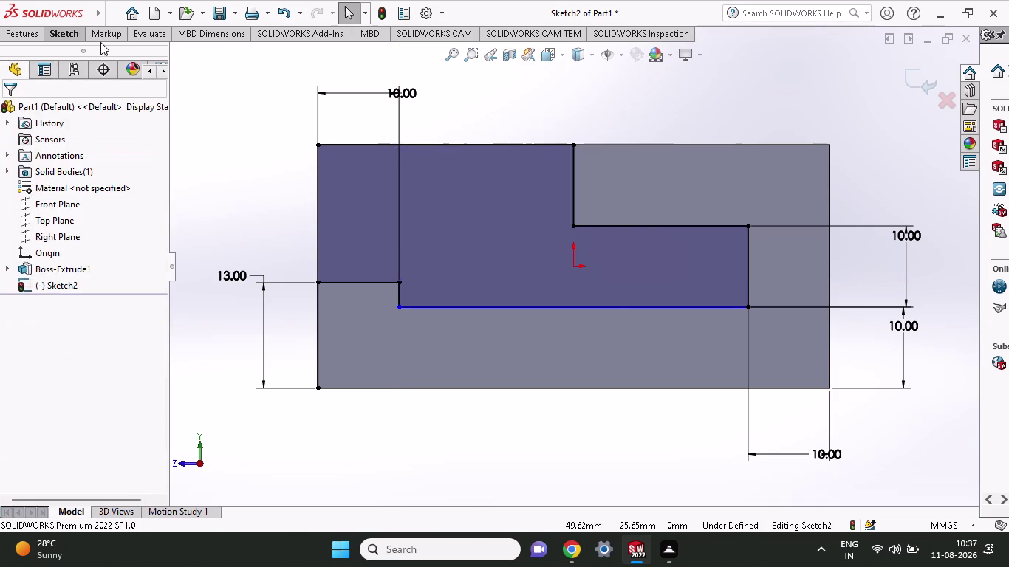
click(57, 36)
click(60, 62)
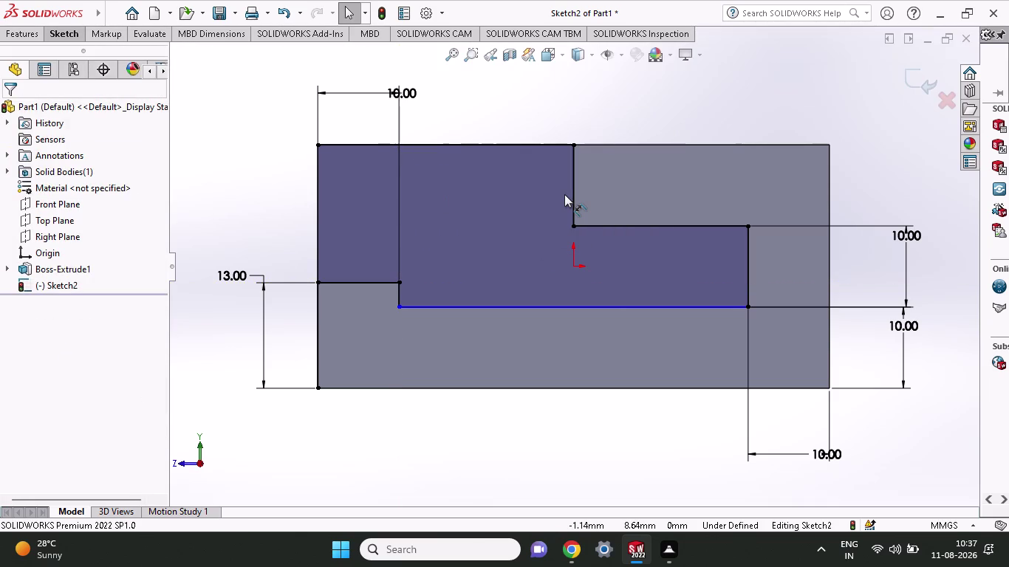
Attempt a distance dimension between the two top corners and discard it.
click(569, 142)
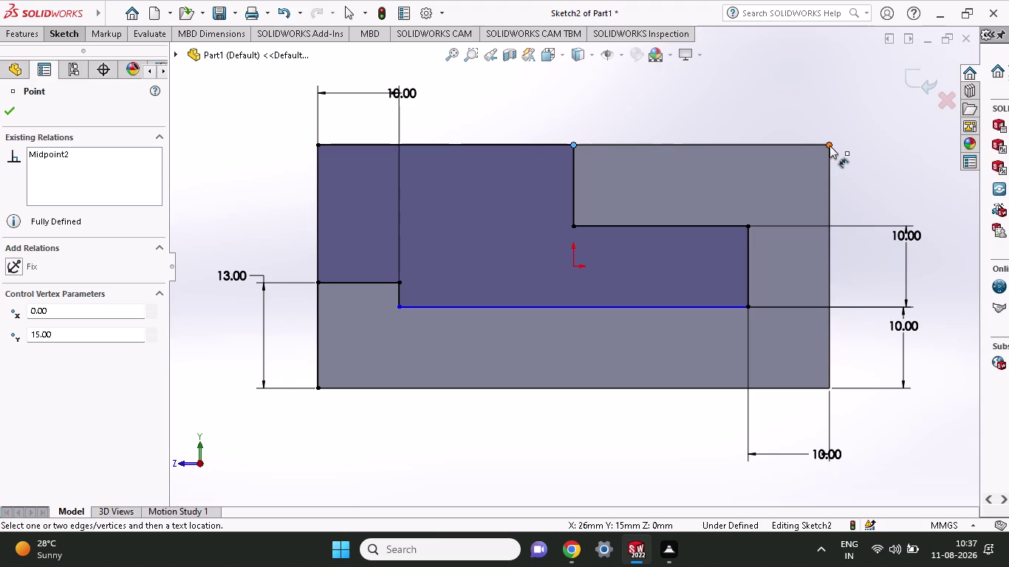
click(830, 146)
click(825, 88)
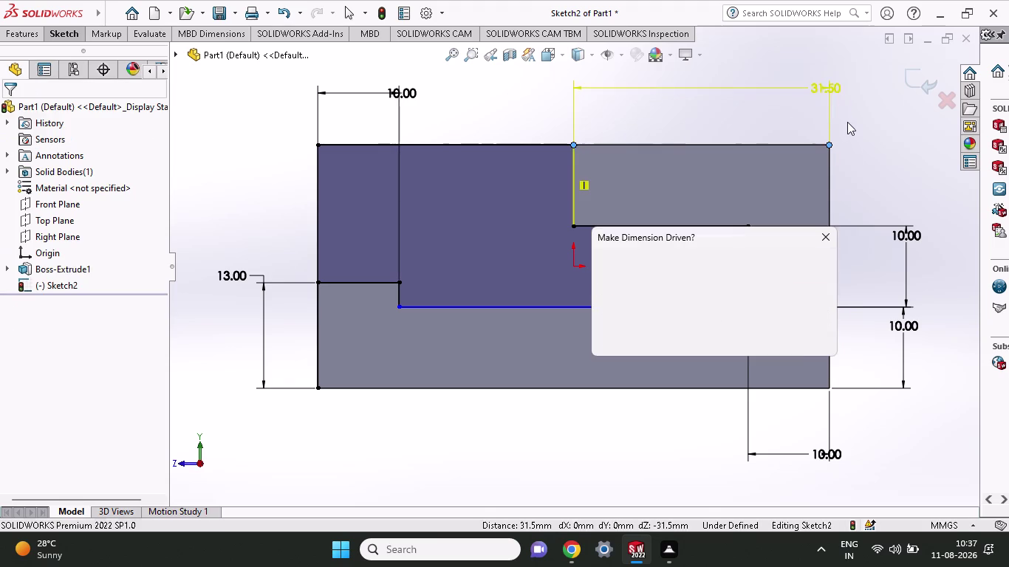
click(828, 246)
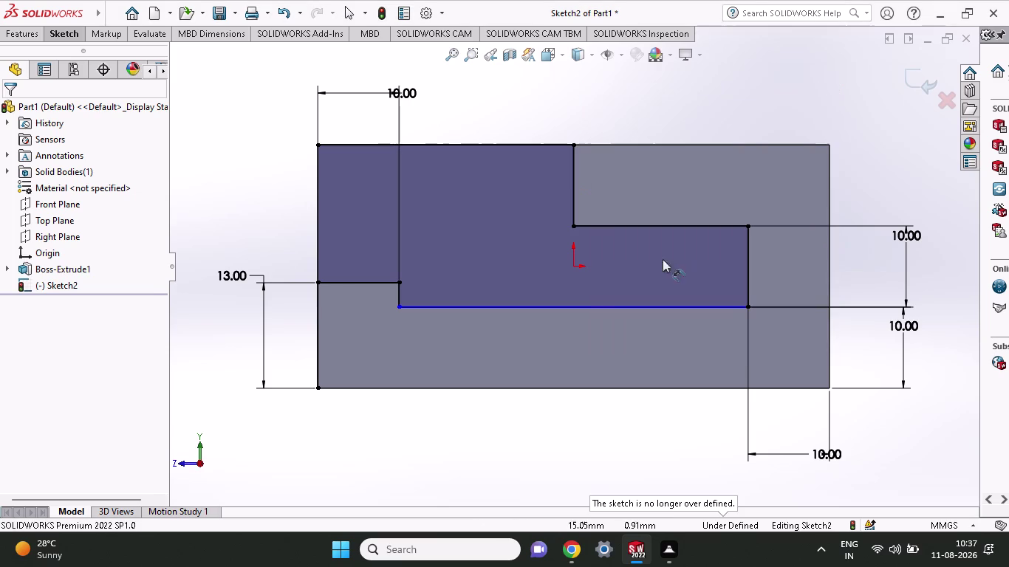
Draw a sloped line from the lower step corner to the vertical step edge.
click(57, 30)
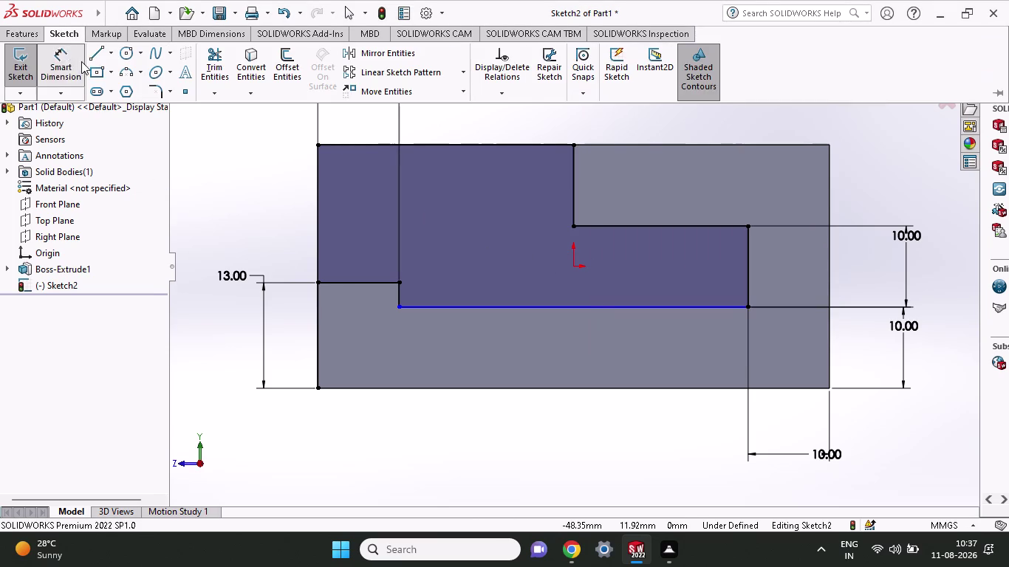
click(92, 49)
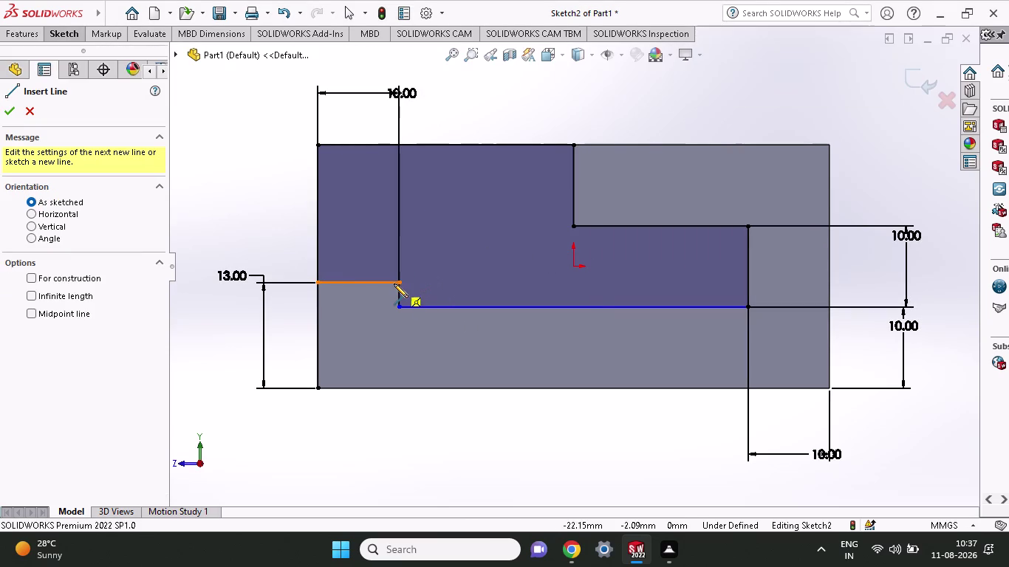
click(395, 282)
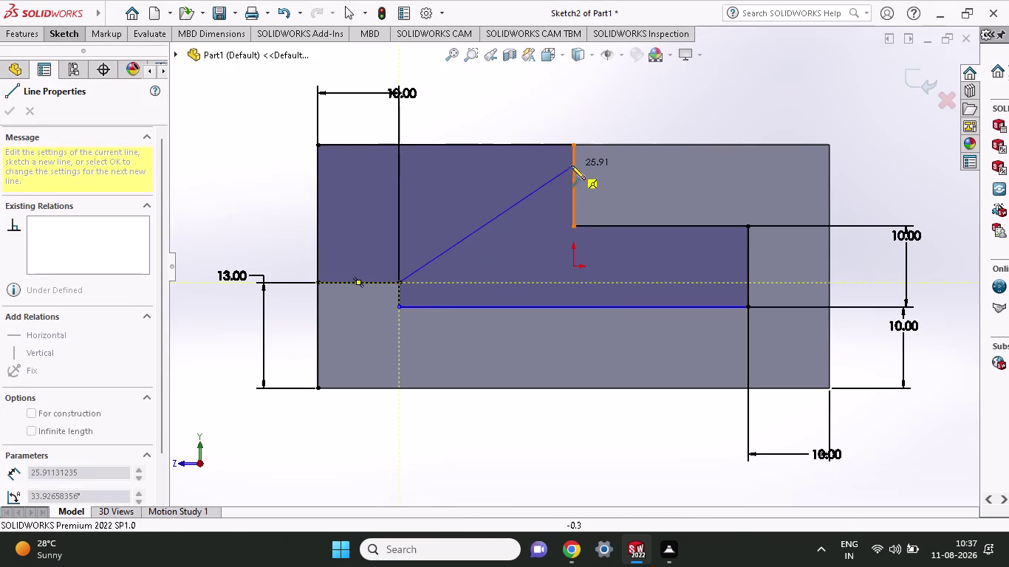
click(571, 184)
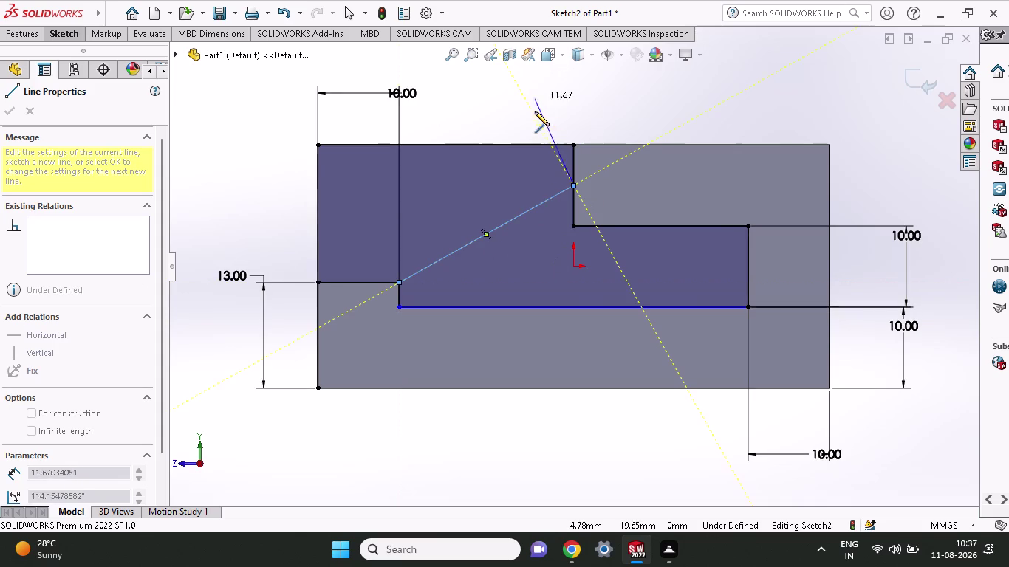
right_click(534, 112)
click(551, 118)
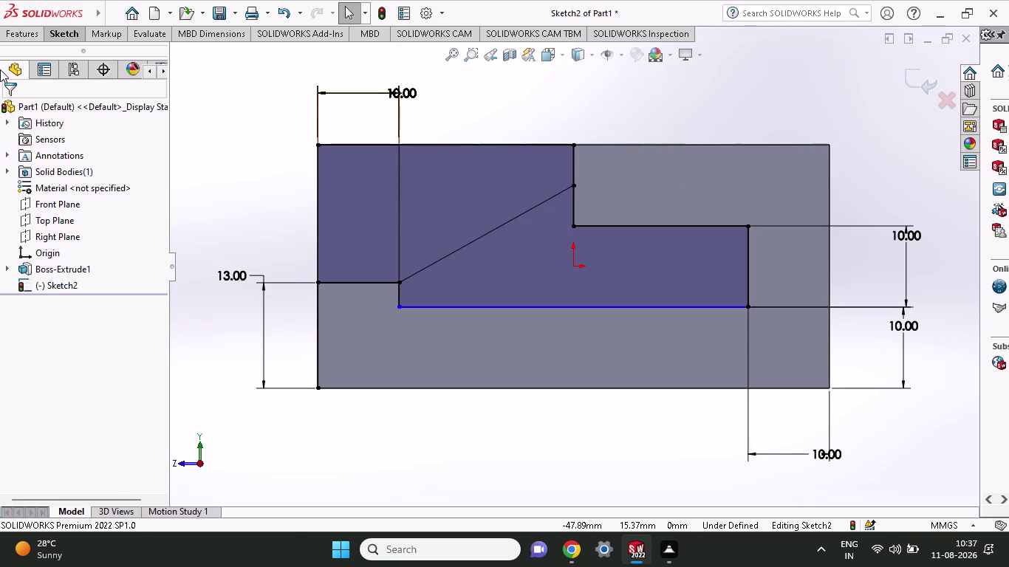
click(9, 34)
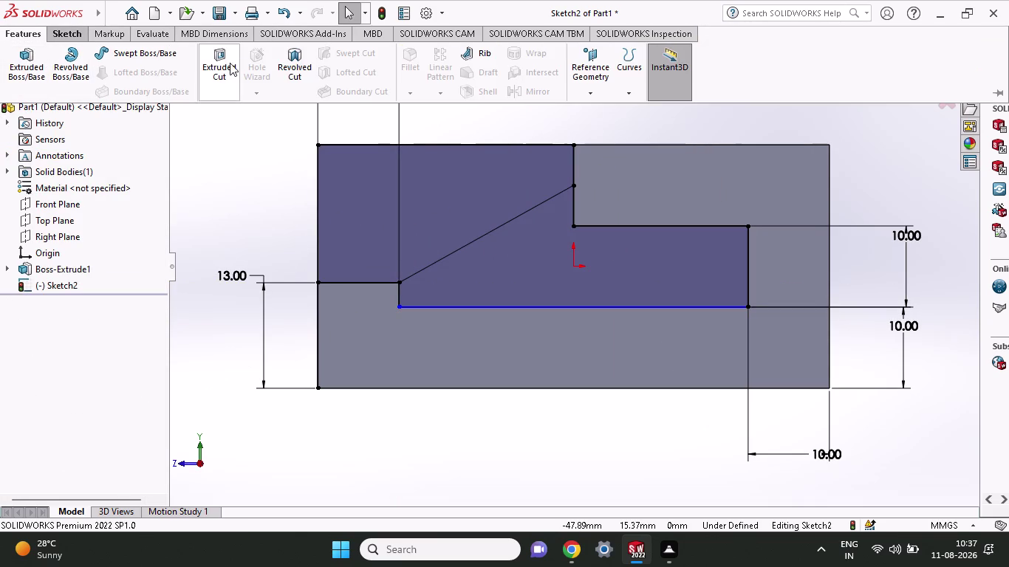
Extruded-cut the region above the sloped line.
click(224, 60)
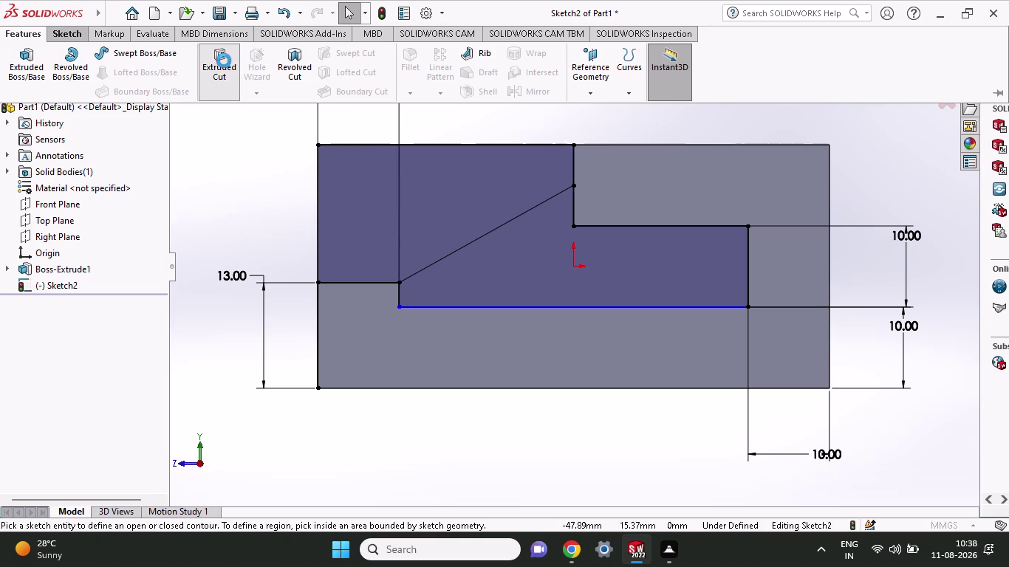
click(362, 255)
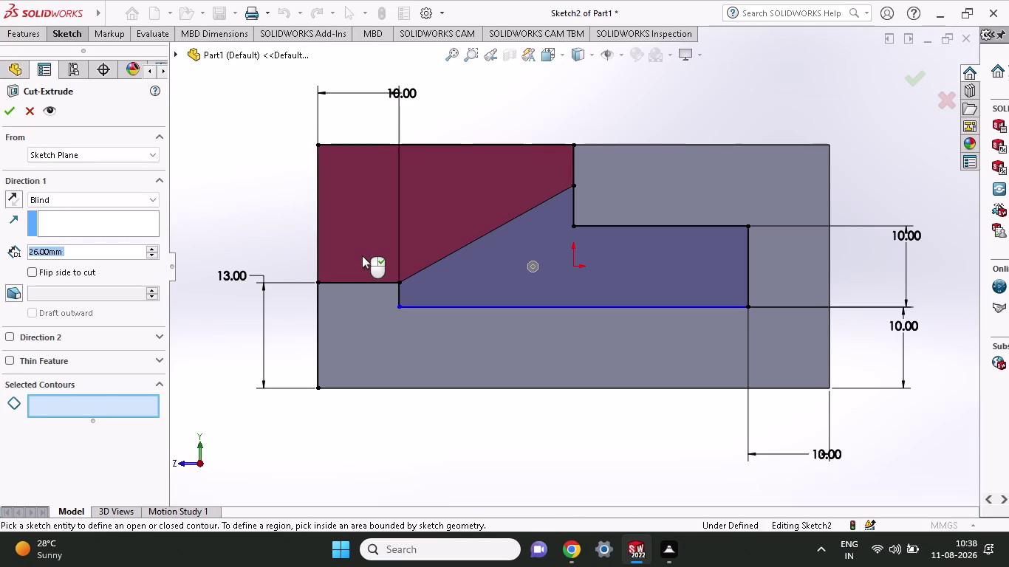
click(10, 113)
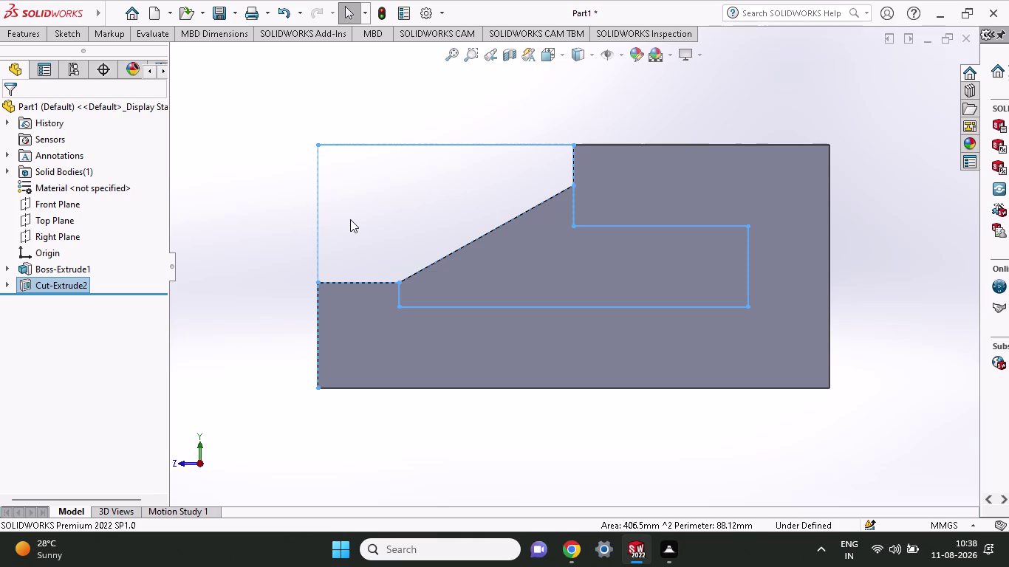
Orbit around the new ramp to inspect it and select a flat face.
middle_drag(350, 214, 371, 317)
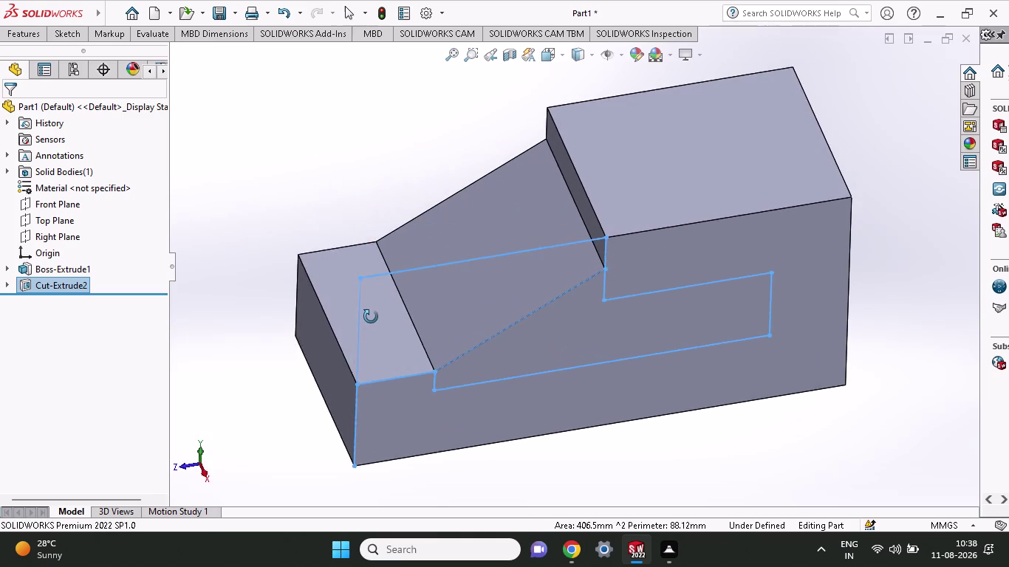
middle_drag(370, 316, 357, 287)
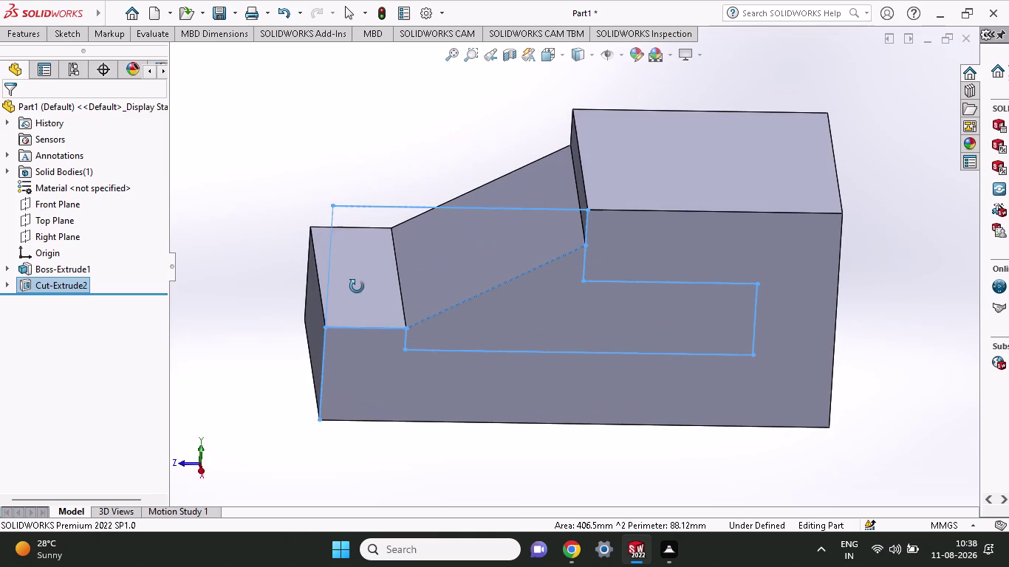
middle_drag(357, 287, 356, 253)
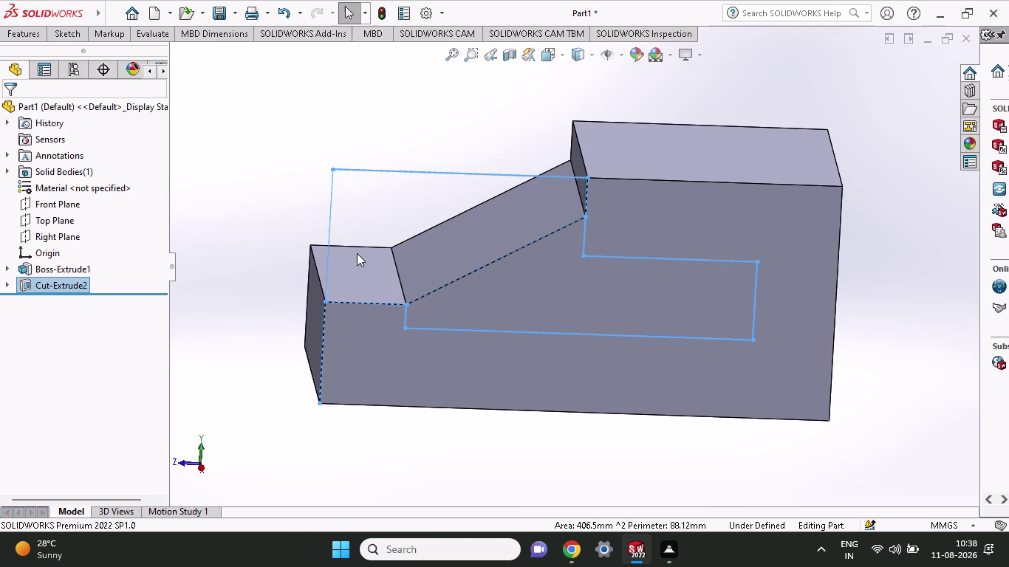
middle_drag(357, 253, 348, 340)
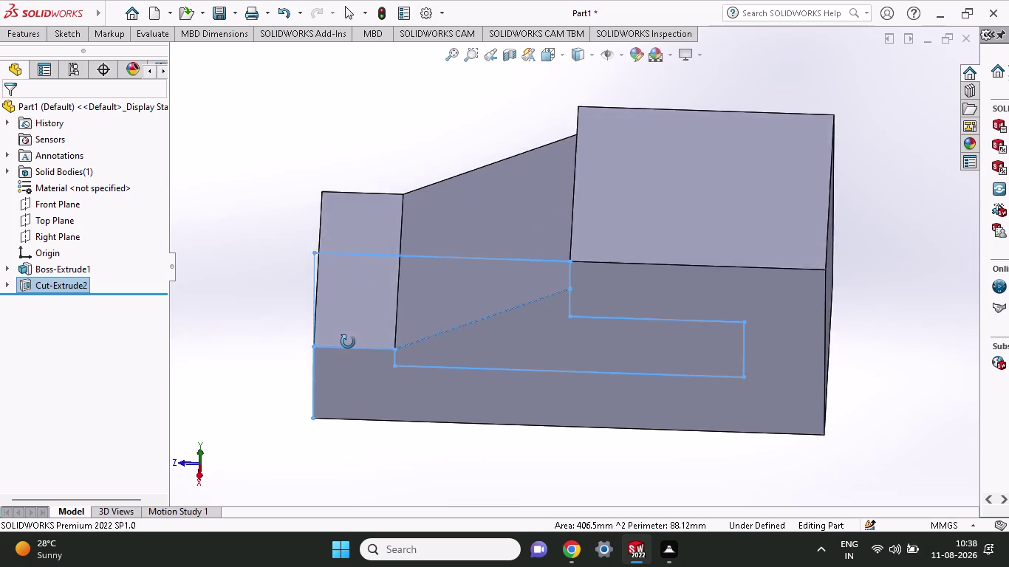
middle_drag(348, 341, 358, 446)
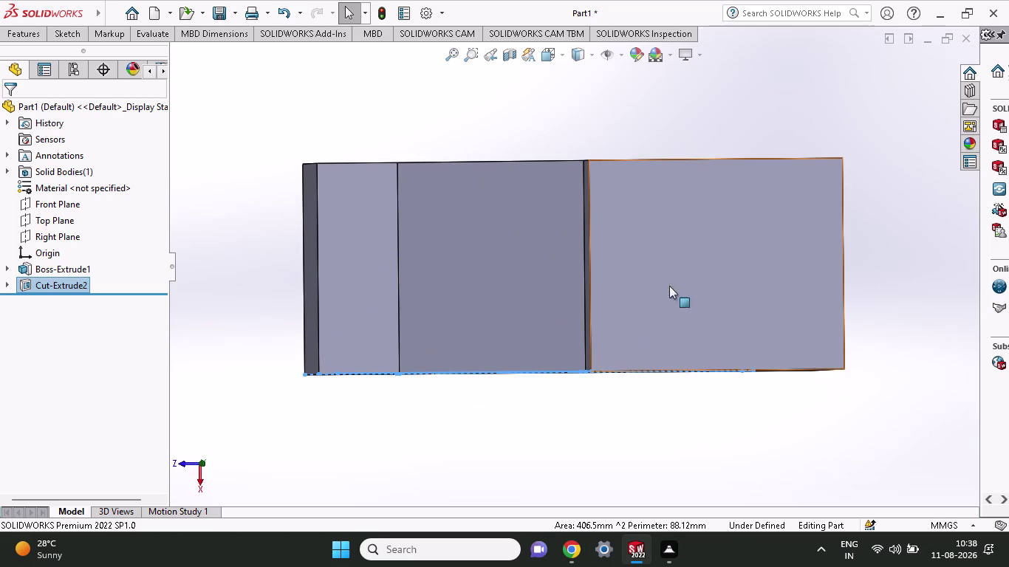
click(698, 271)
Start Sketch3 on the selected flat face and choose Center Rectangle.
click(770, 235)
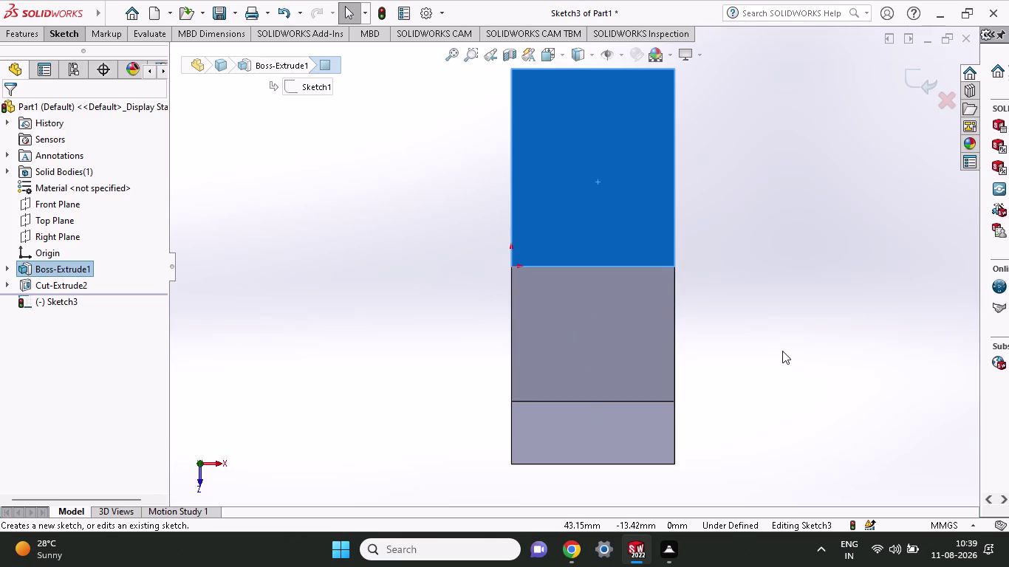
middle_drag(782, 351, 793, 344)
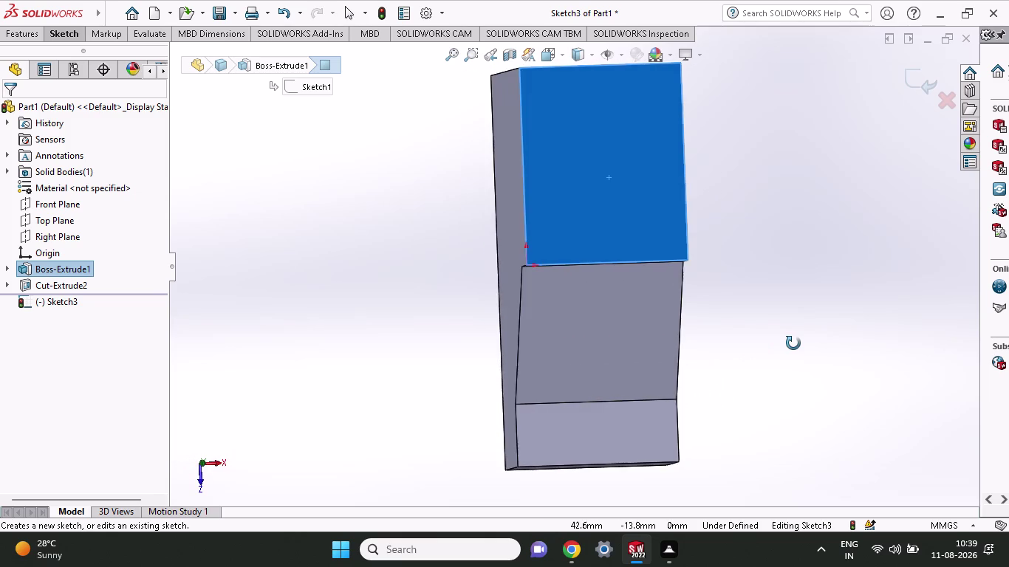
middle_drag(793, 343, 779, 344)
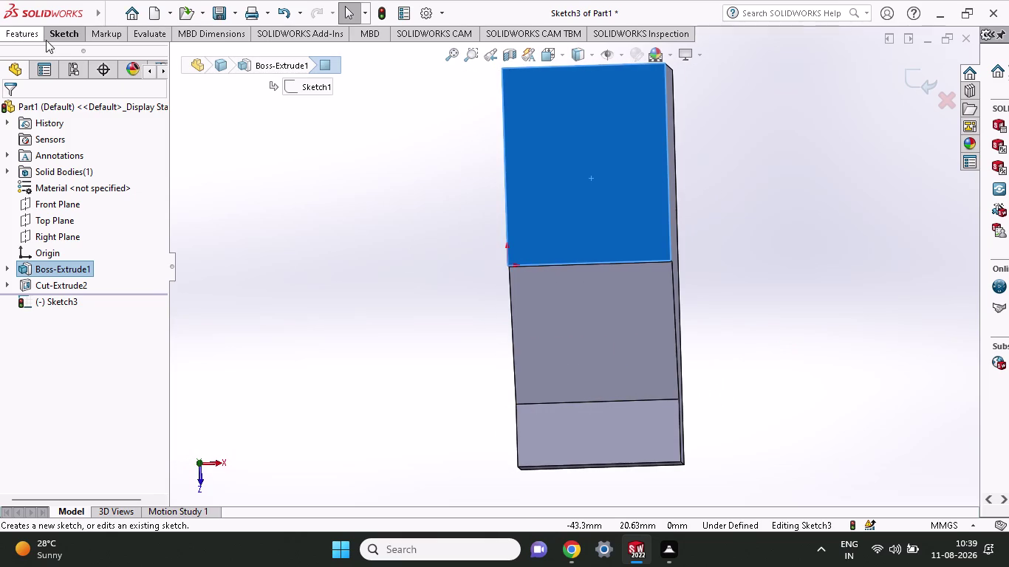
click(48, 39)
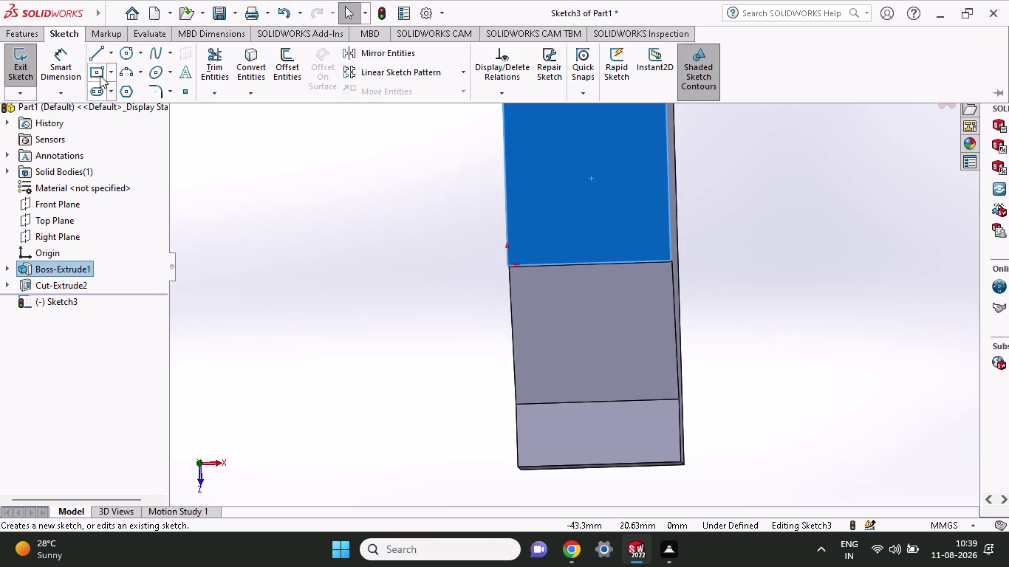
click(112, 74)
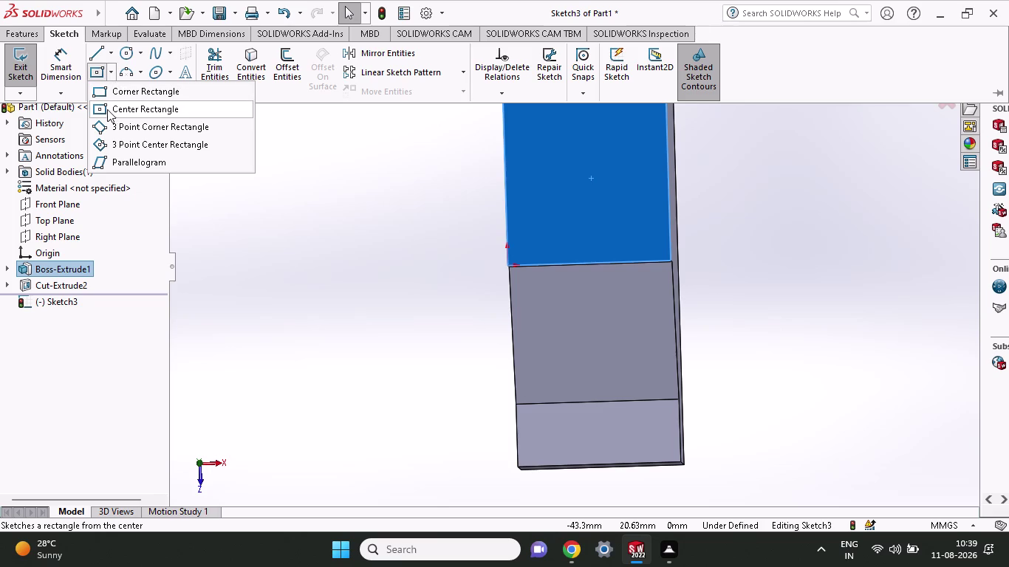
click(114, 110)
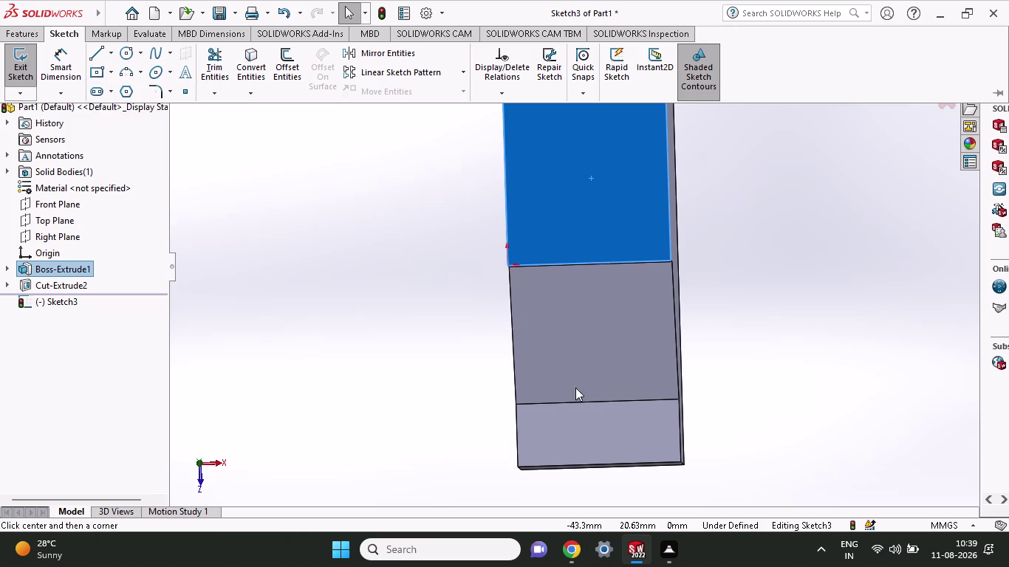
click(556, 402)
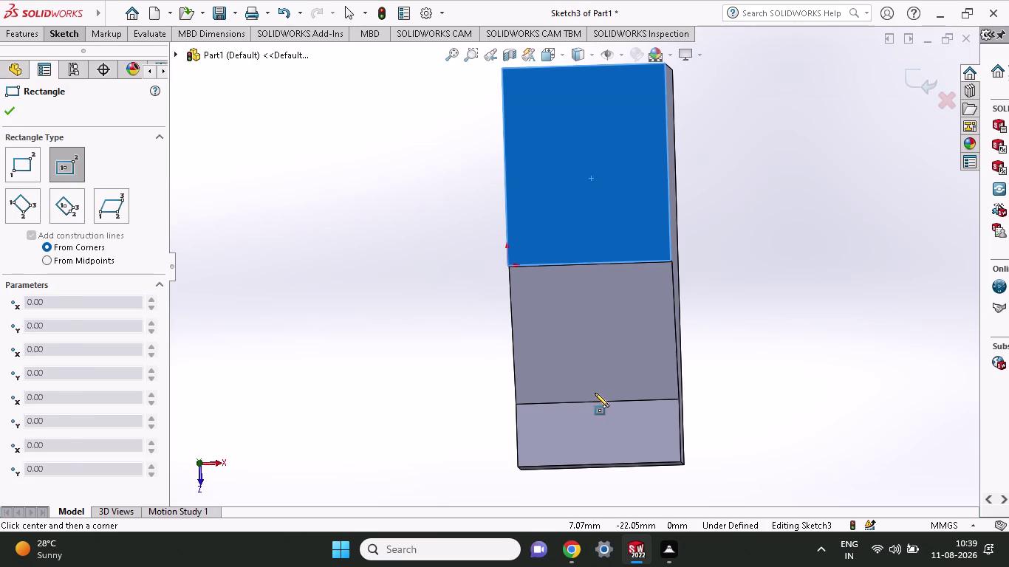
right_click(415, 357)
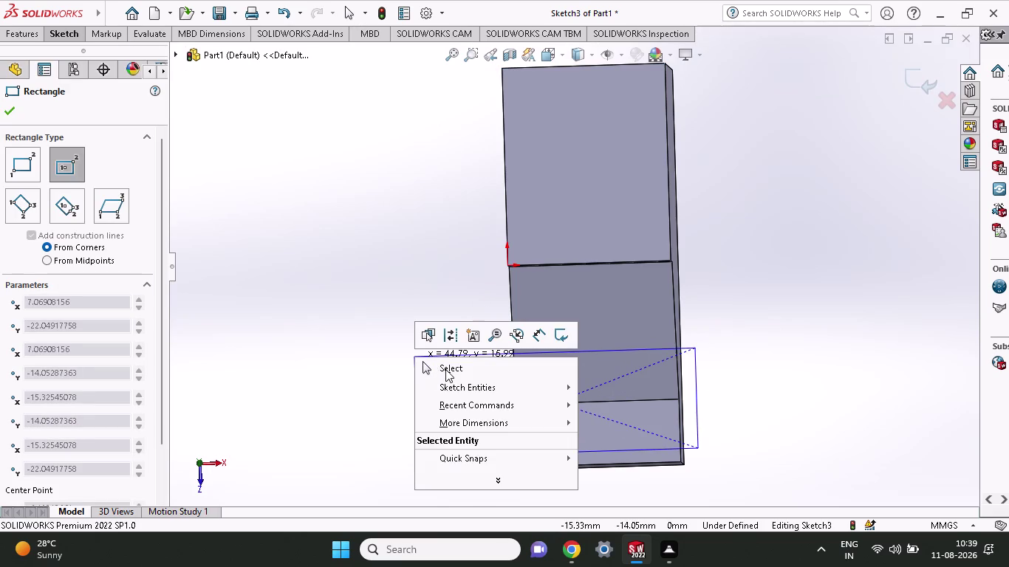
click(431, 367)
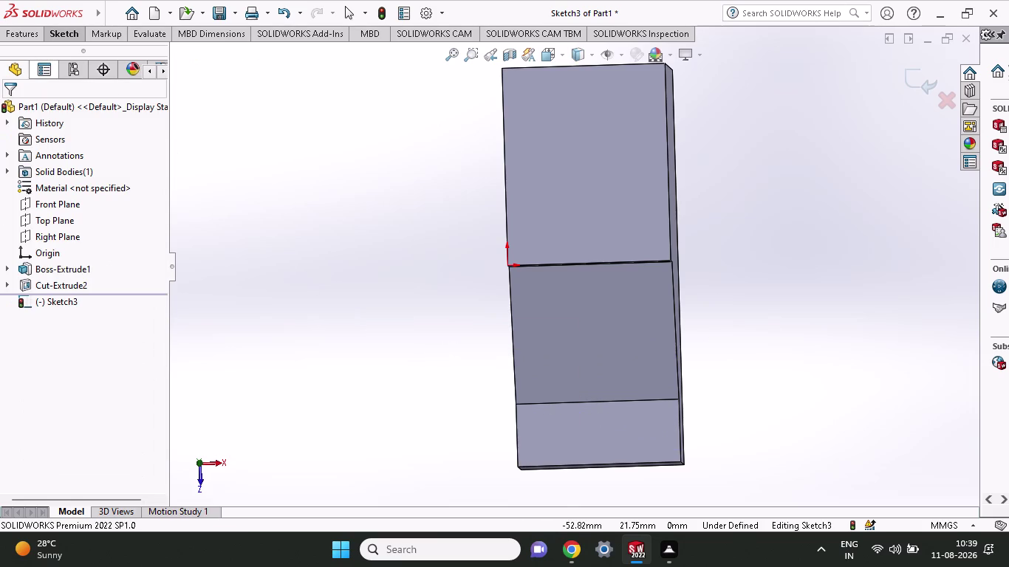
click(45, 41)
click(107, 75)
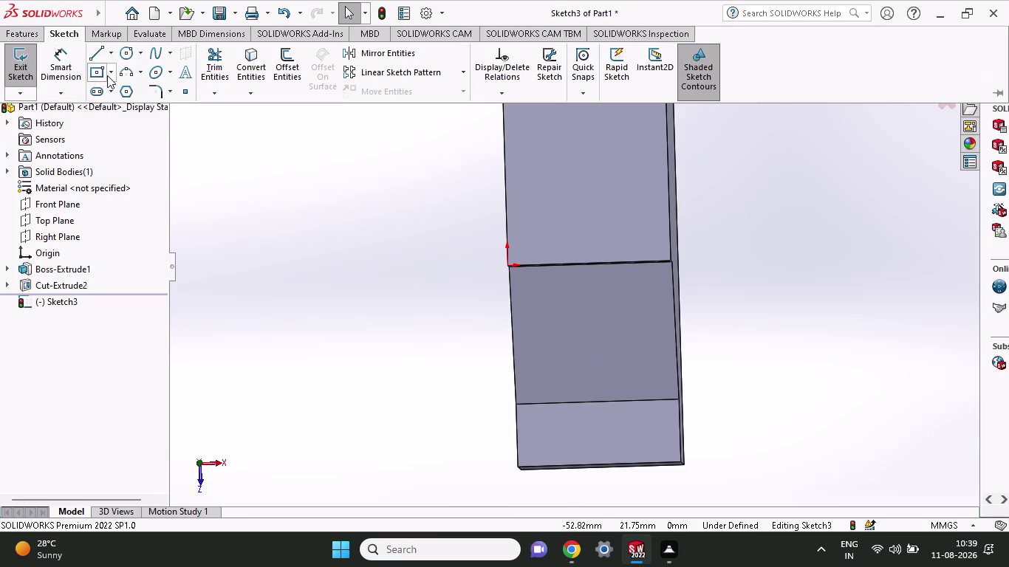
click(110, 89)
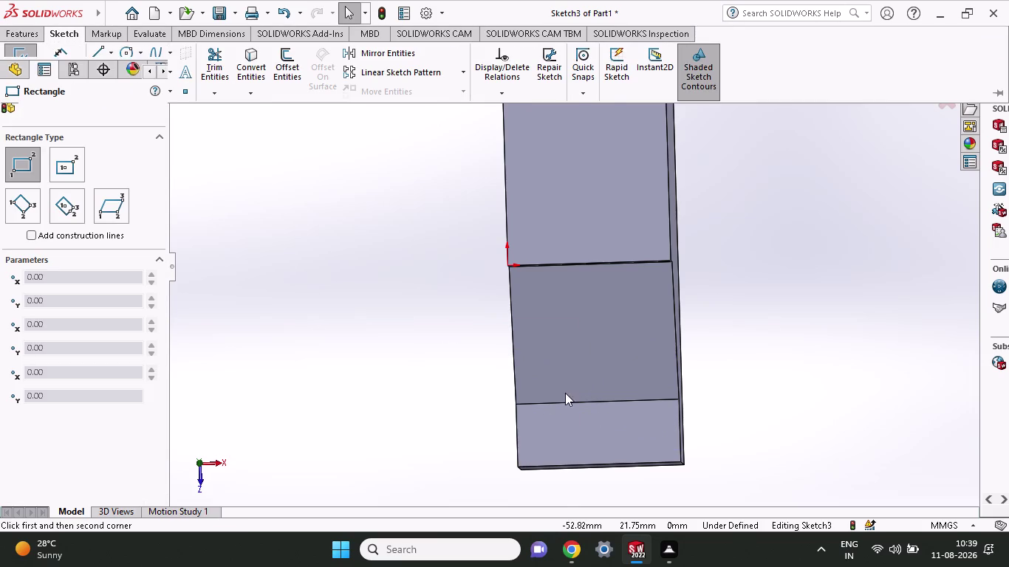
click(563, 402)
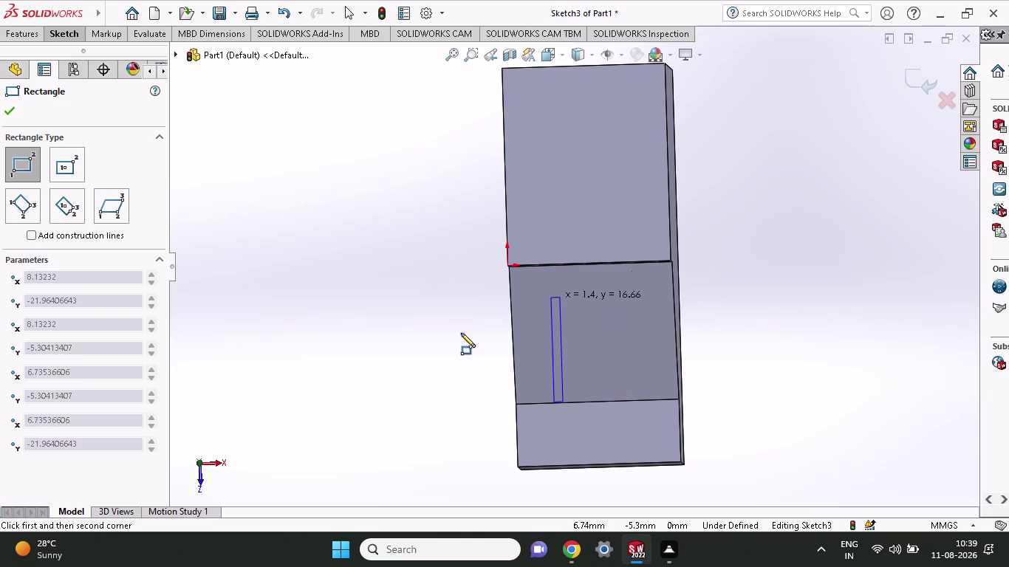
right_click(400, 391)
click(413, 395)
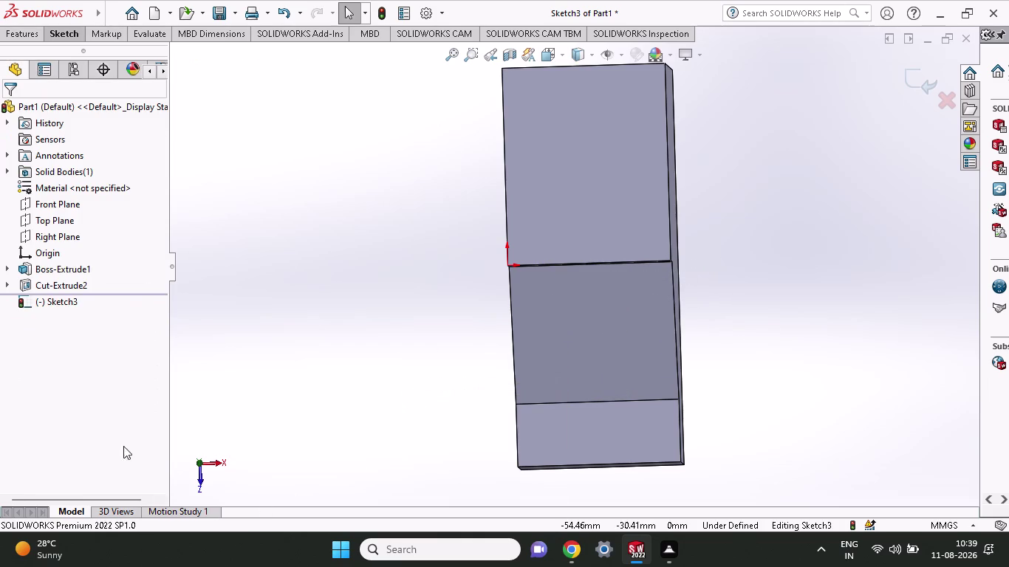
click(215, 469)
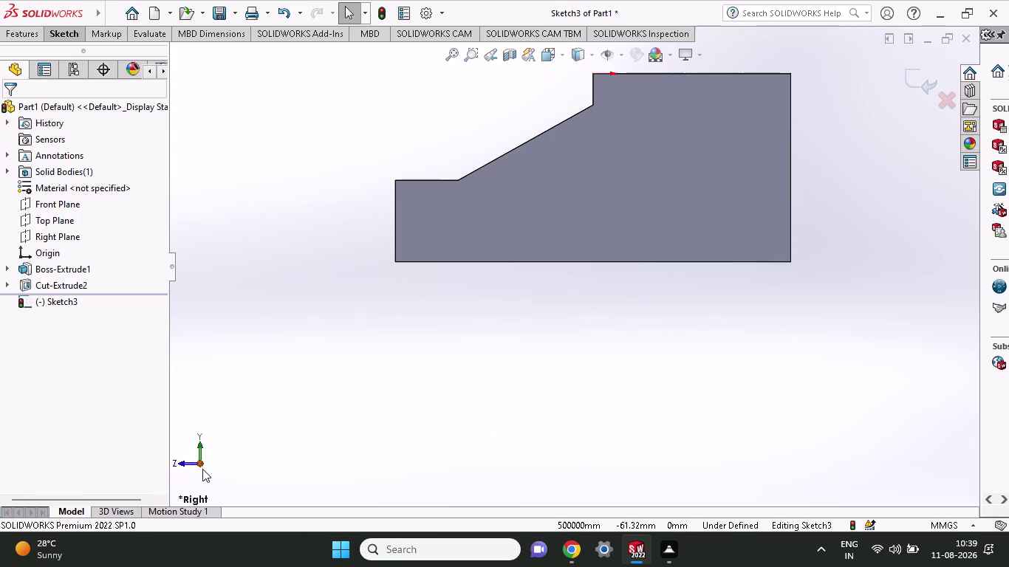
View the face from the top and begin a corner rectangle at its top edge.
click(176, 460)
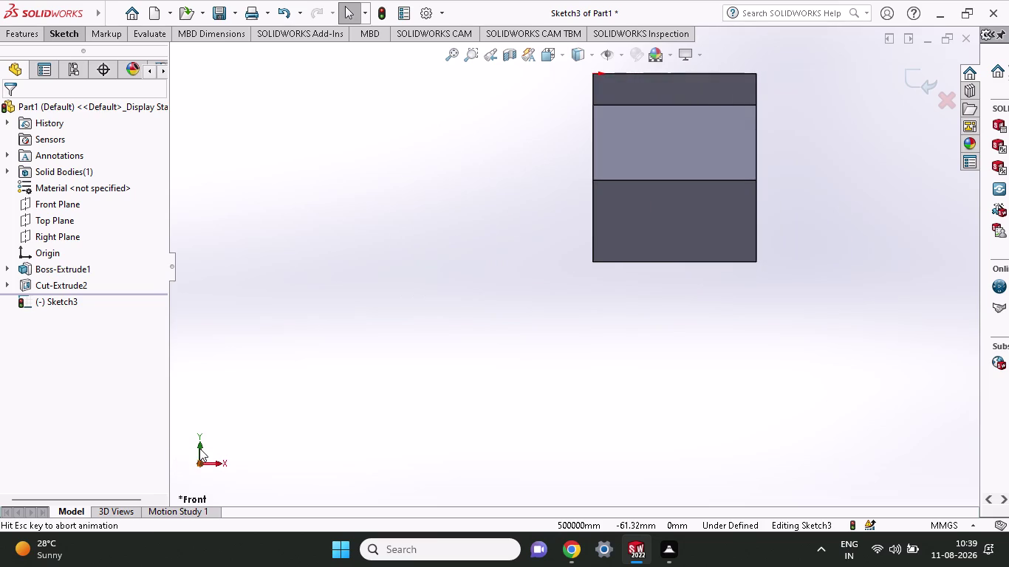
click(199, 449)
scroll(up, 3)
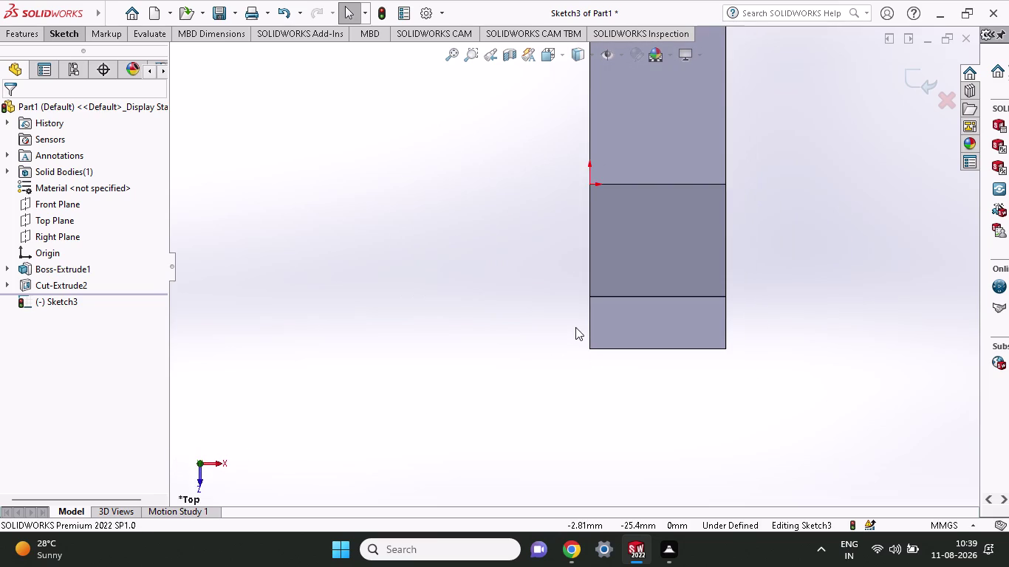
scroll(up, 3)
scroll(down, 3)
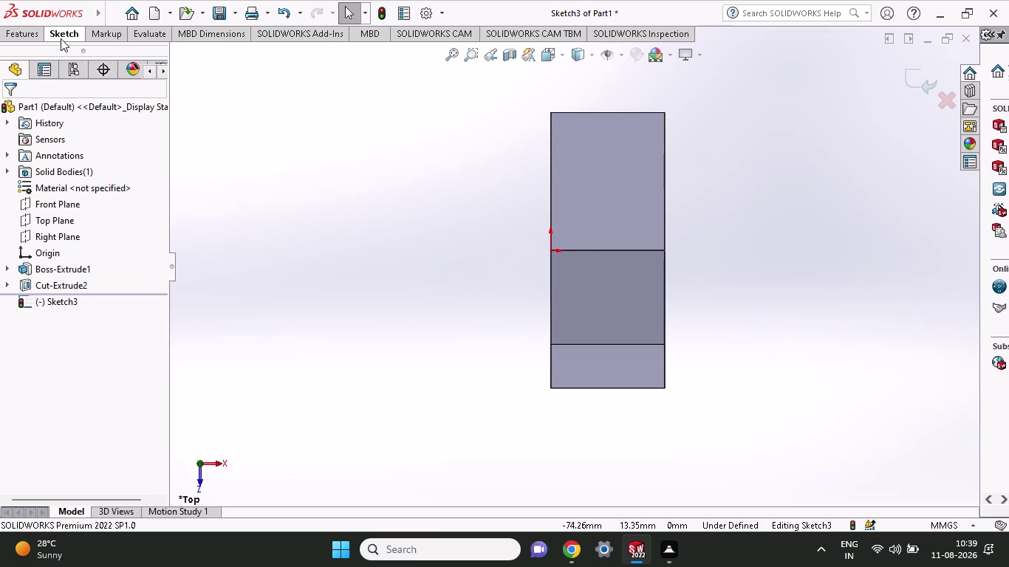
click(61, 38)
click(92, 73)
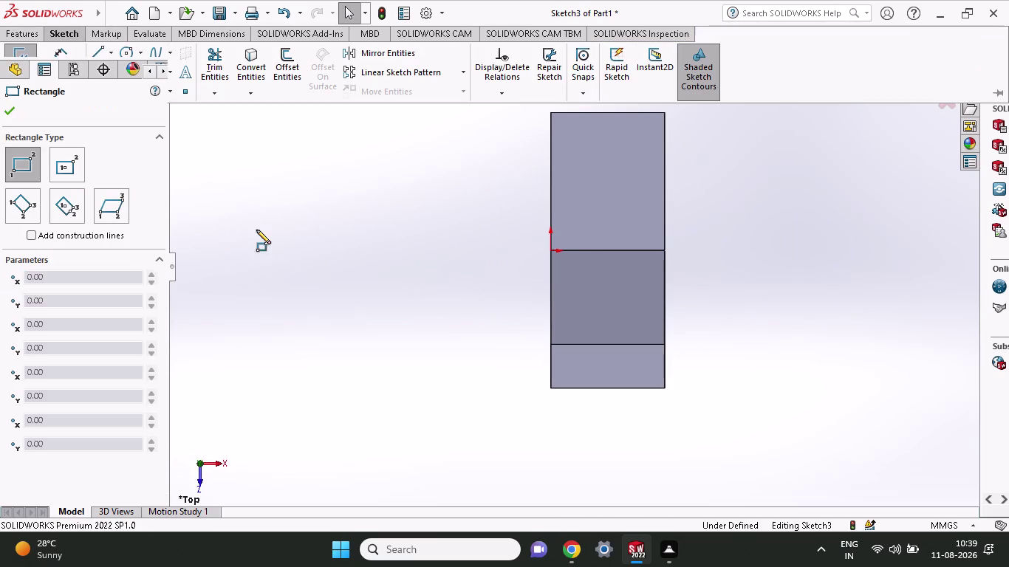
click(575, 251)
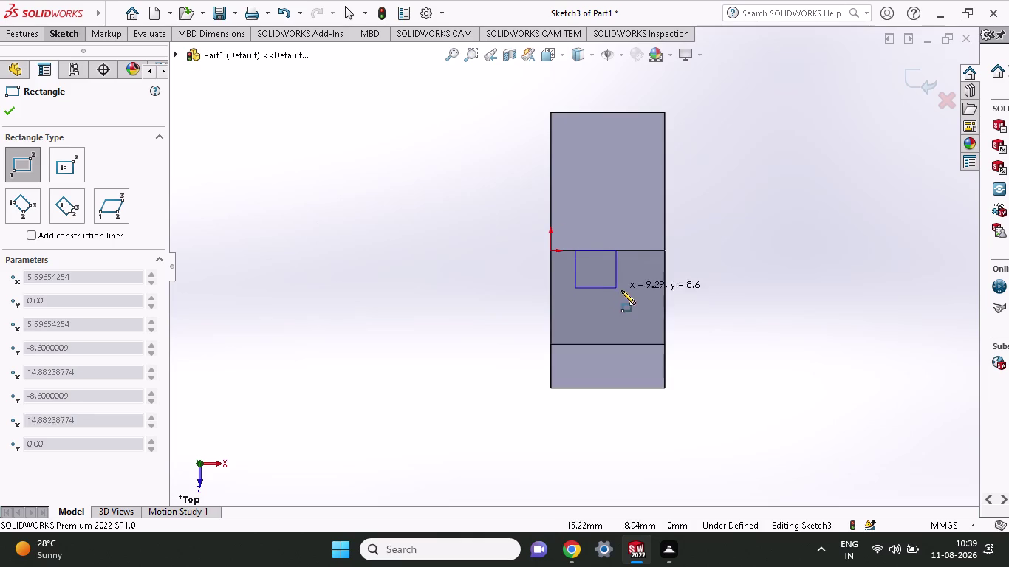
Complete the rectangle between the two step edges and exit the rectangle tool.
click(639, 344)
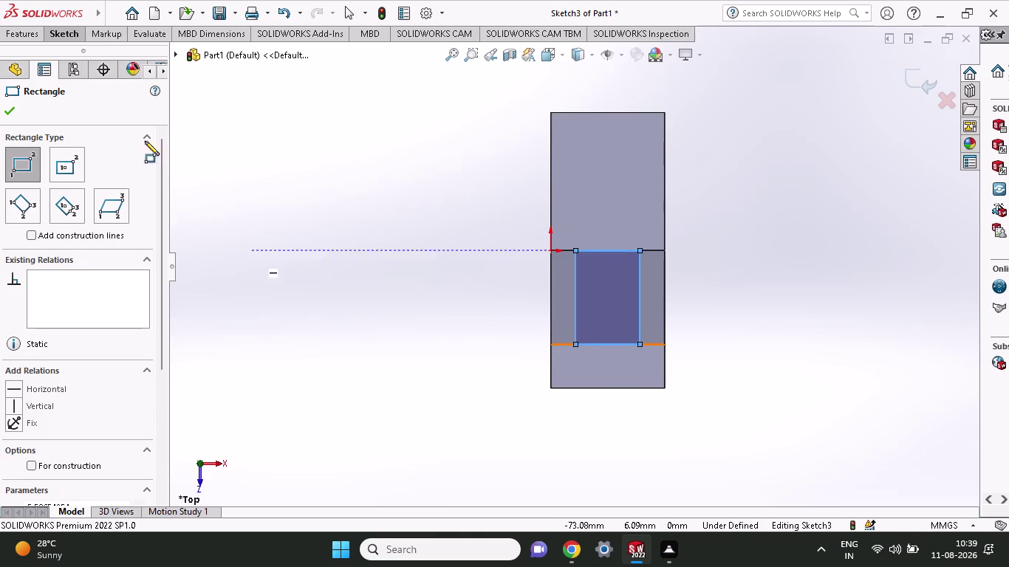
click(62, 31)
click(69, 64)
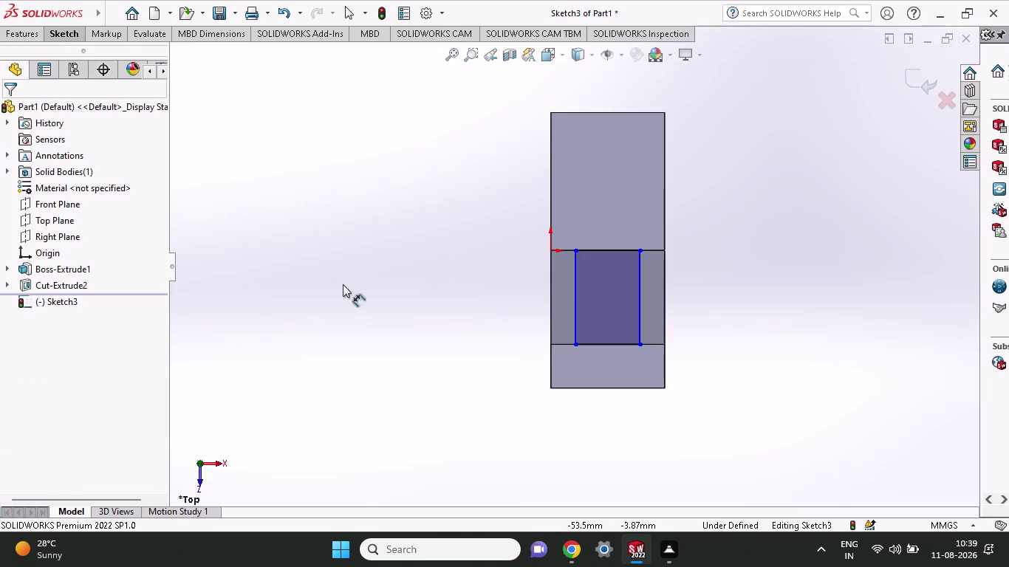
click(576, 345)
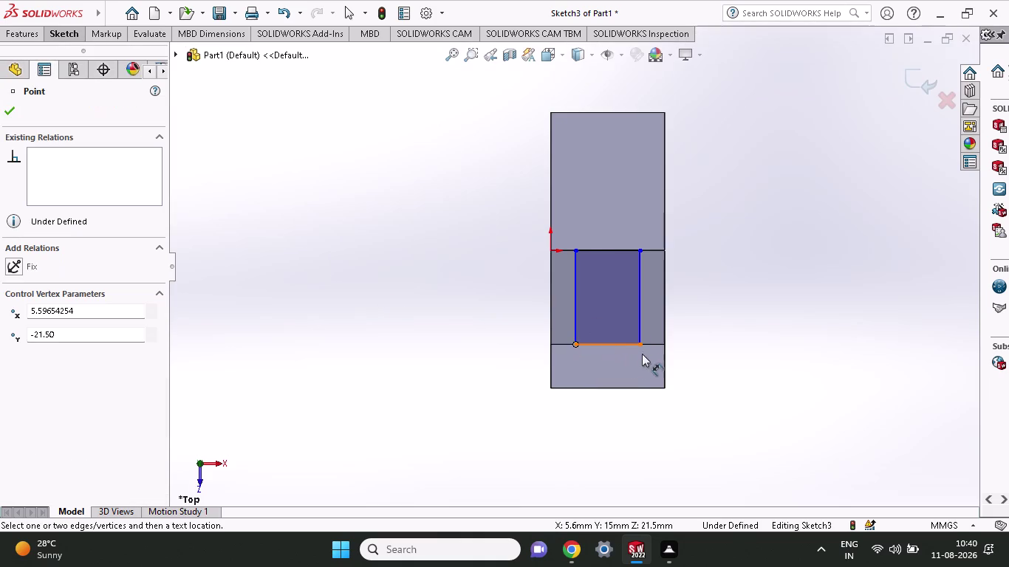
Dimension the rectangle's width as 16 mm.
click(642, 345)
click(621, 435)
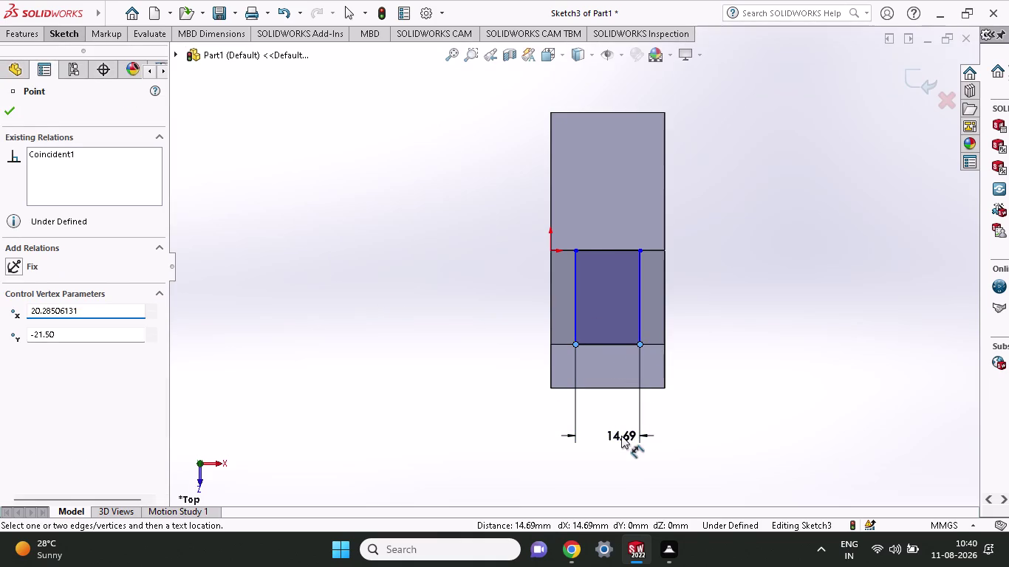
text(16)
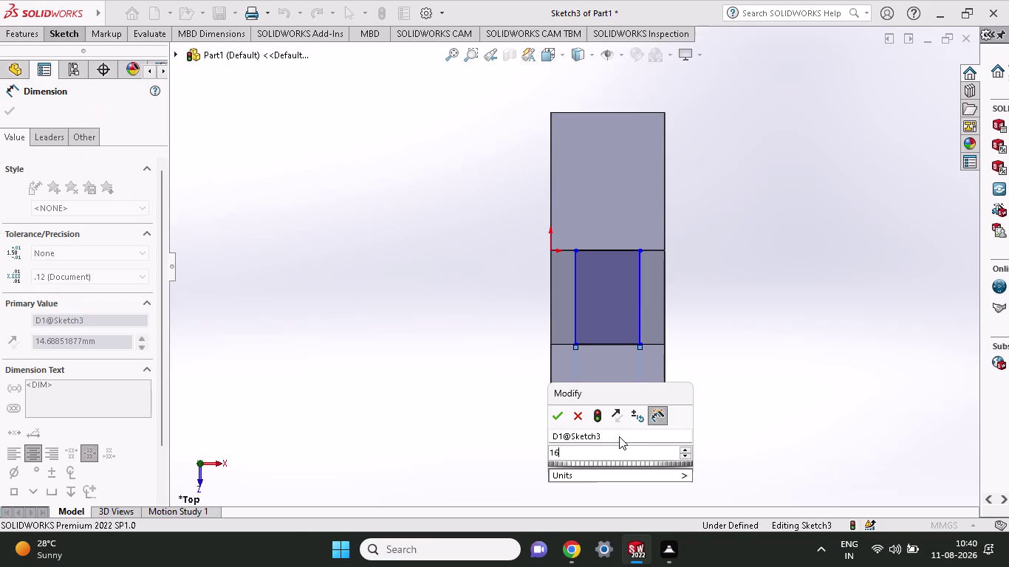
click(553, 421)
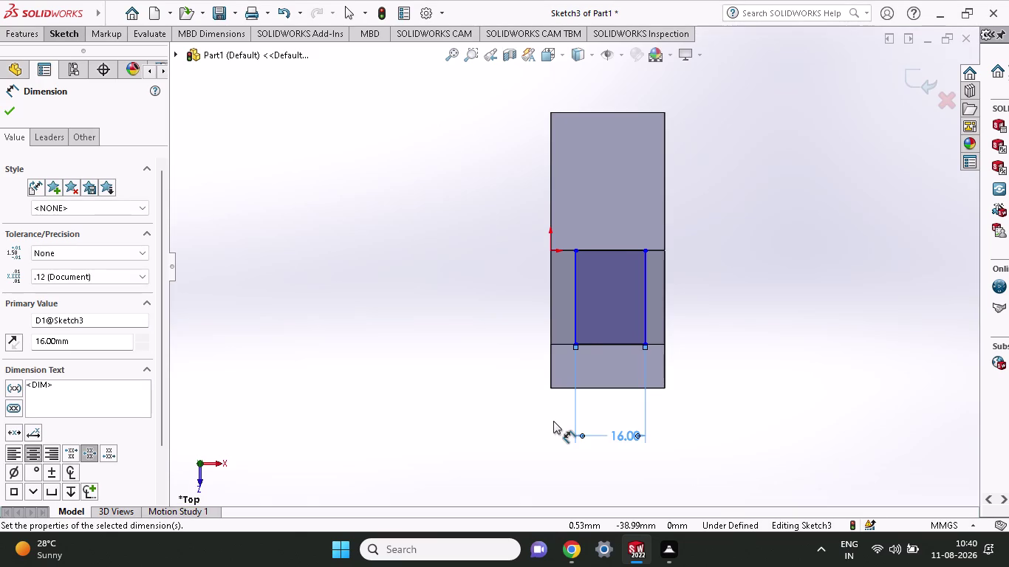
Offset the rectangle 5 mm from the block's right edge.
click(666, 388)
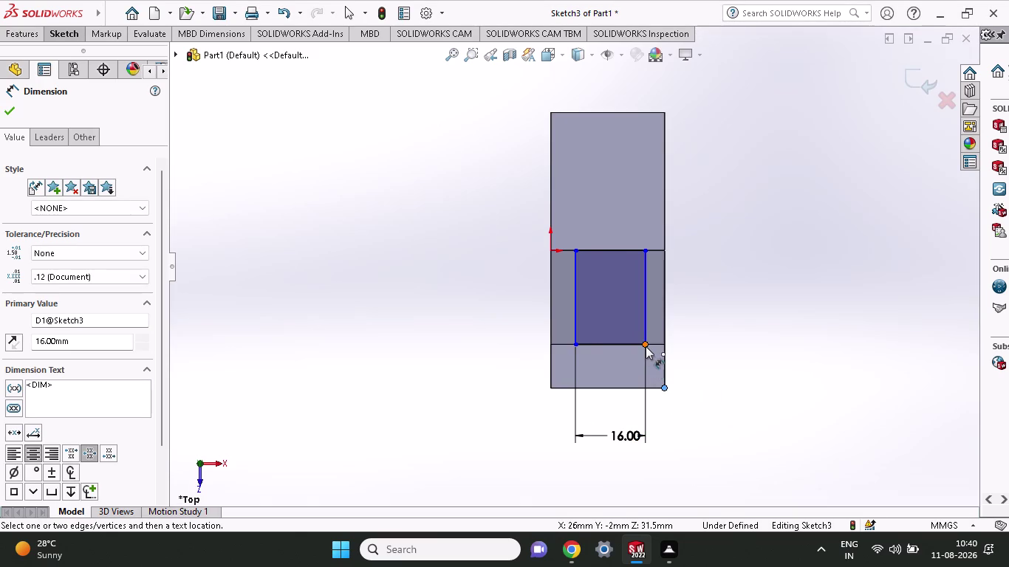
click(646, 346)
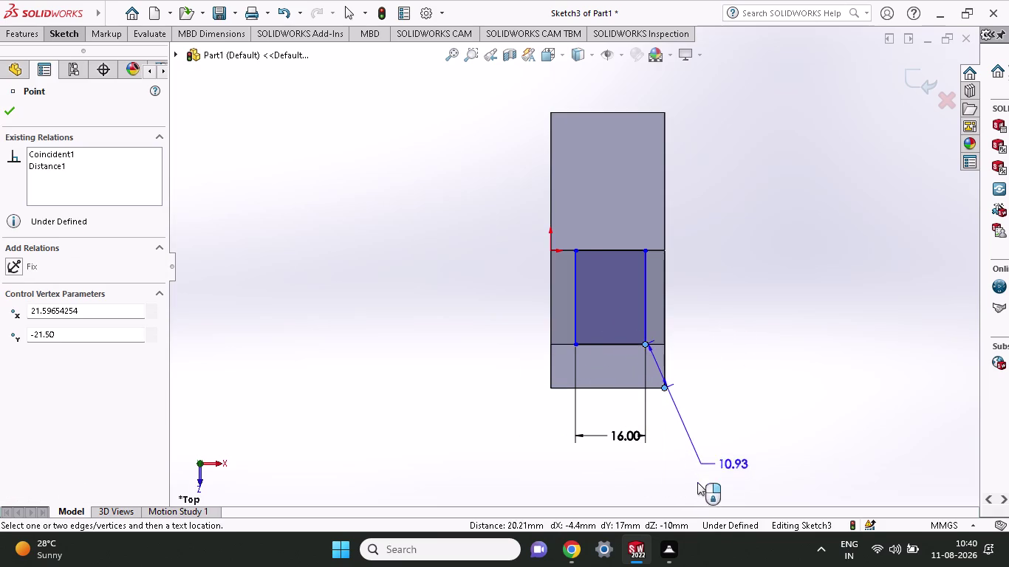
click(654, 491)
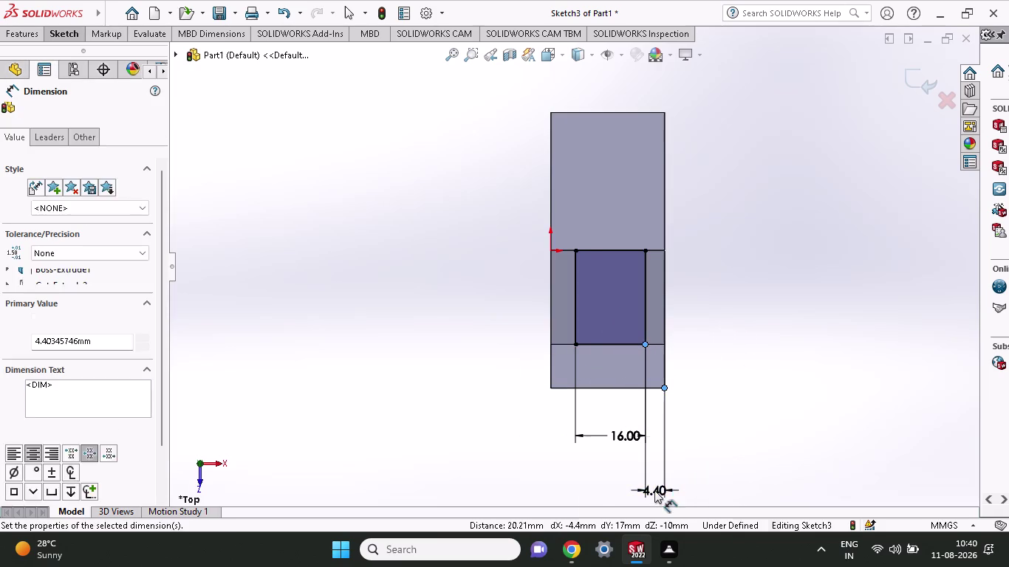
key(5)
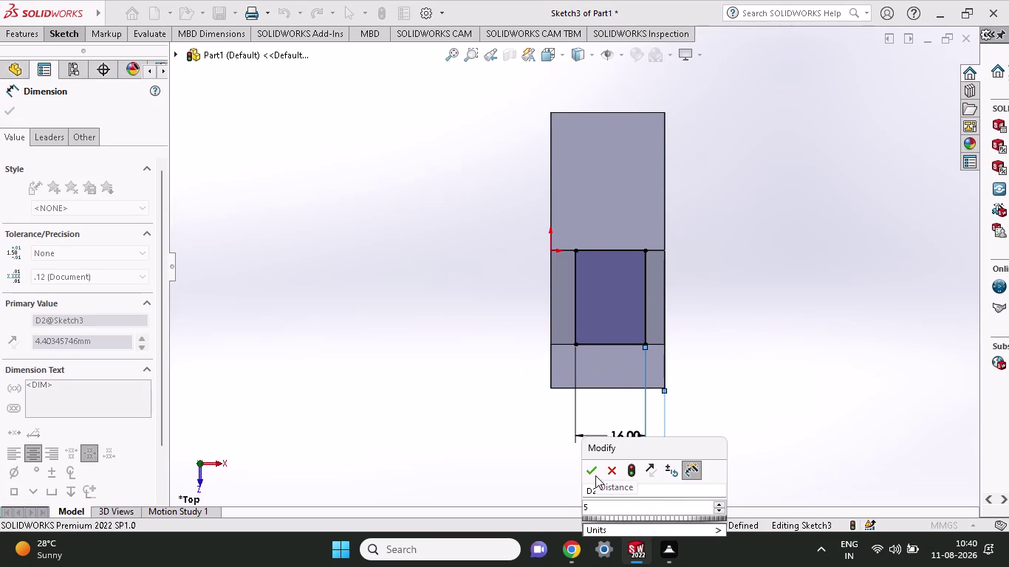
click(587, 471)
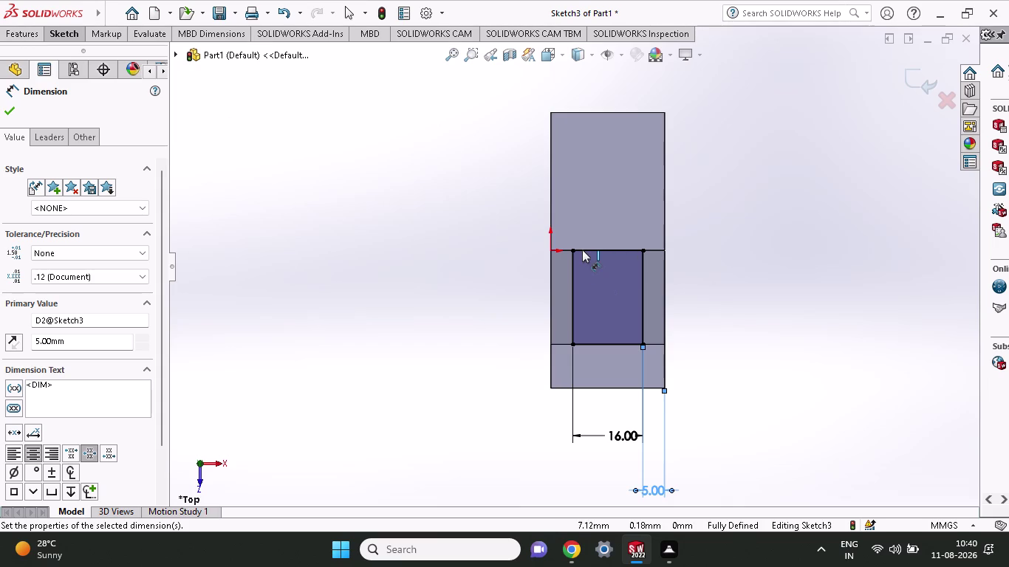
click(60, 34)
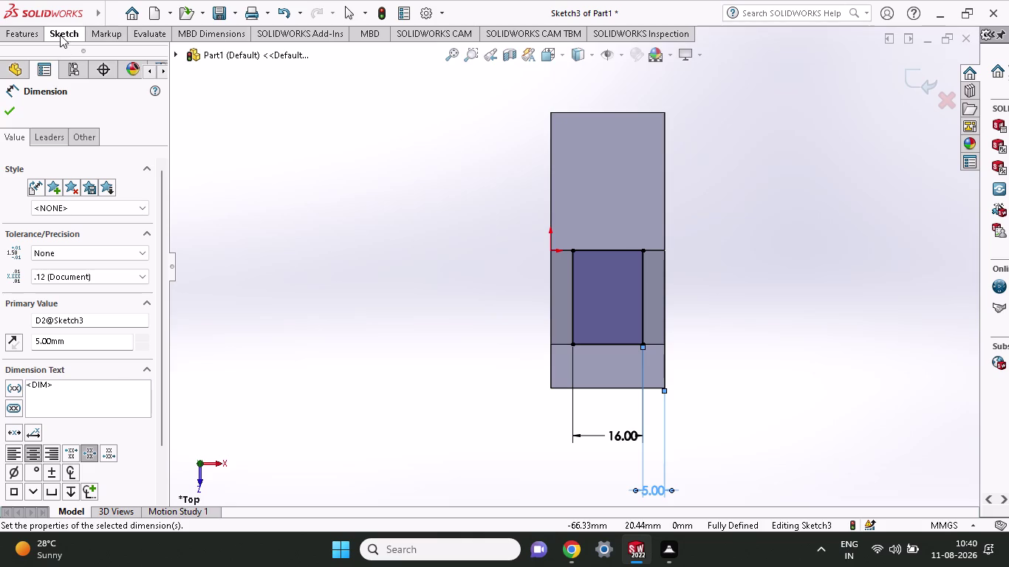
click(103, 74)
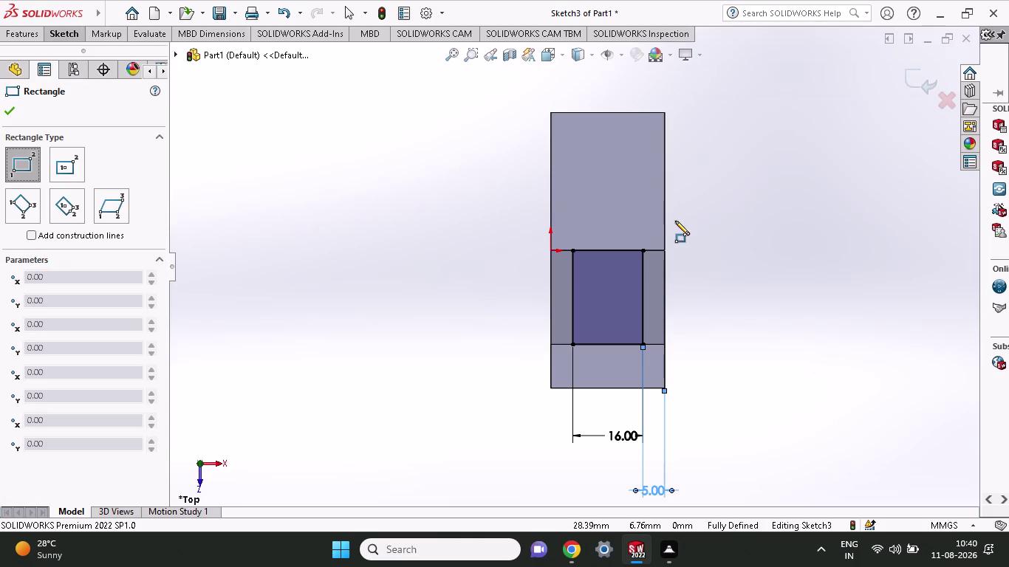
Draw a narrower rectangle from above the upper step edge into the first rectangle.
click(588, 217)
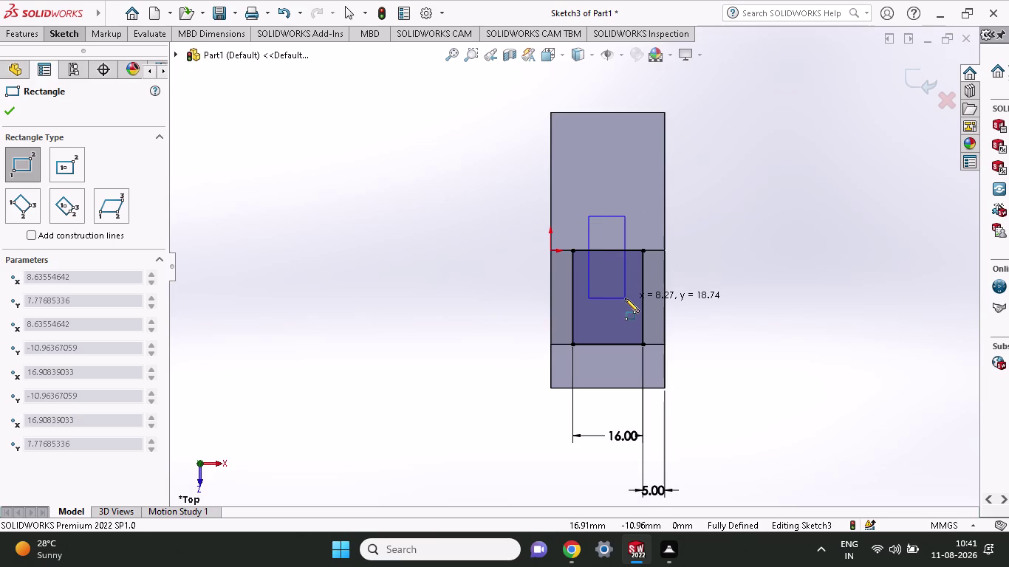
click(625, 298)
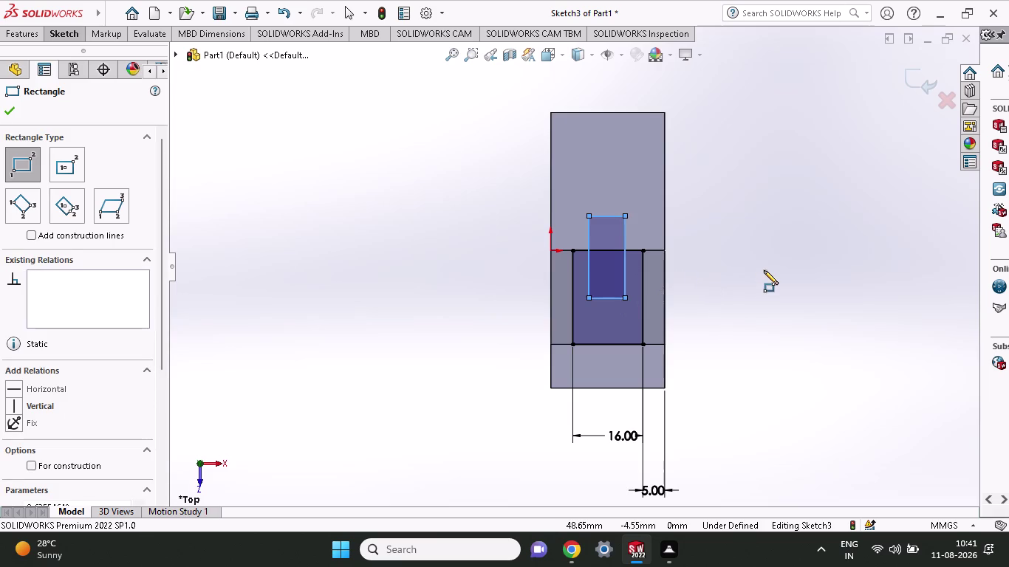
click(16, 36)
click(51, 36)
click(68, 61)
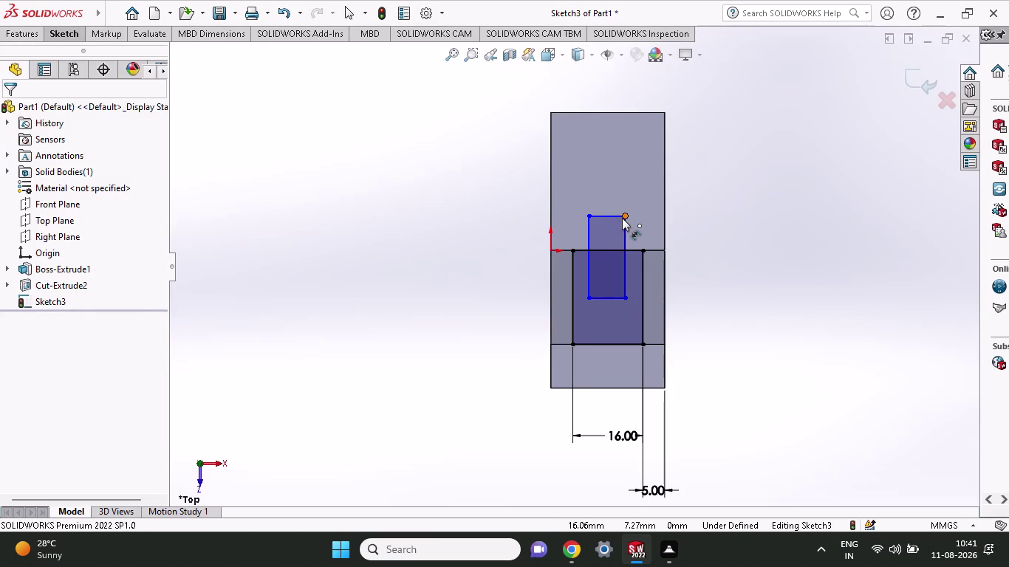
Place the slot rectangle's top corner 21 mm from the block's top-right corner.
click(622, 218)
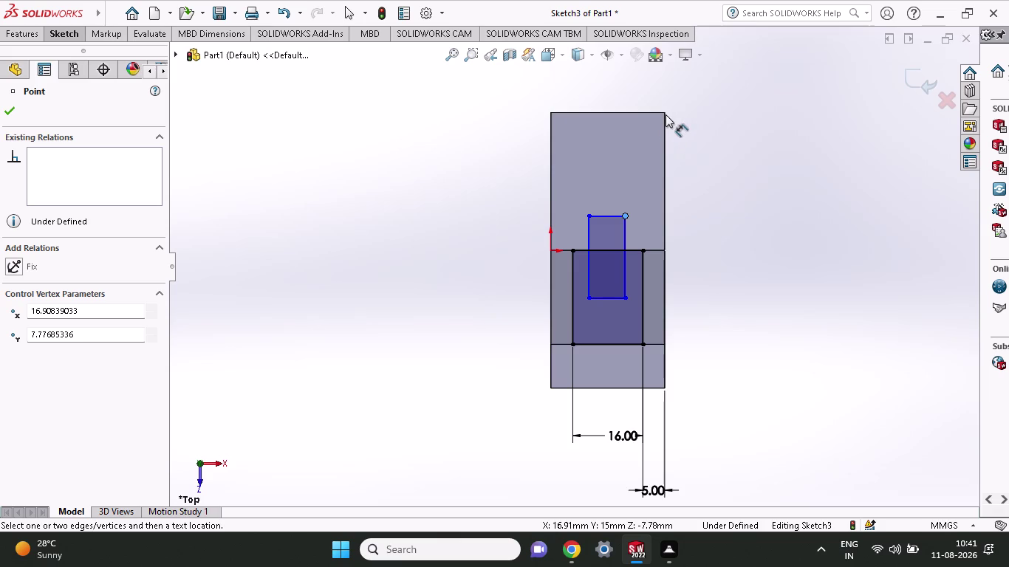
click(663, 114)
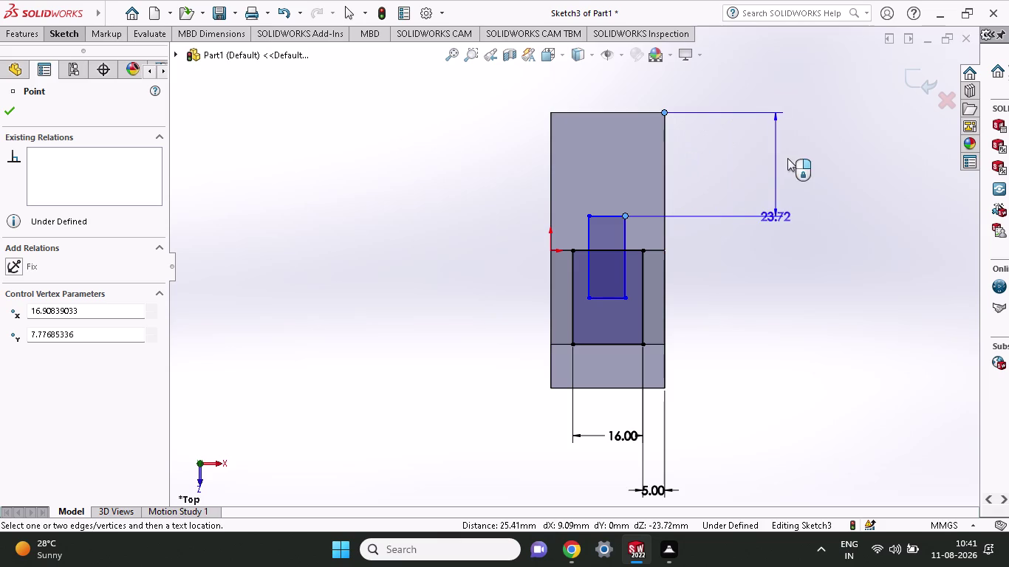
click(732, 161)
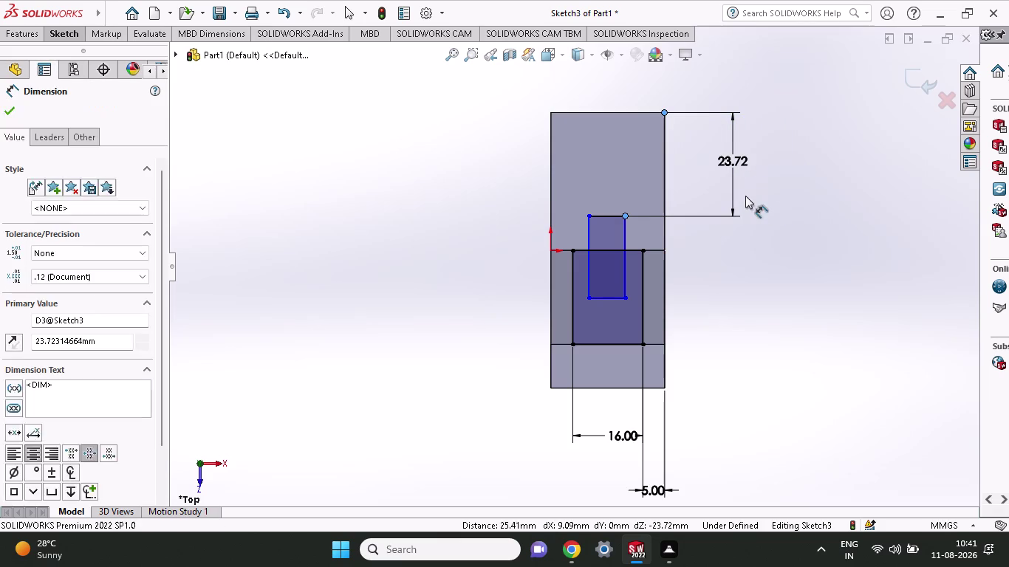
text(2)
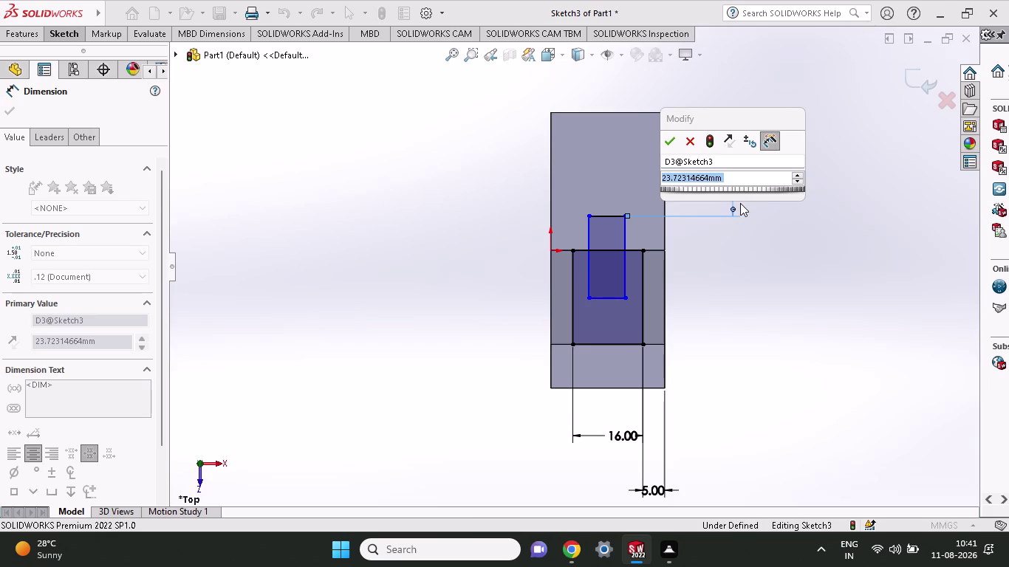
text(1)
click(670, 142)
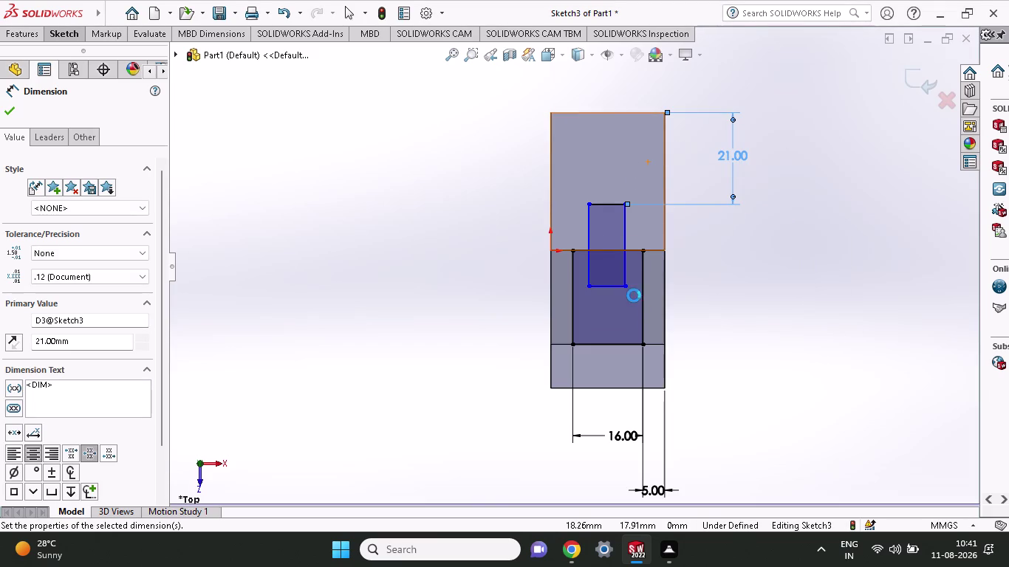
click(75, 27)
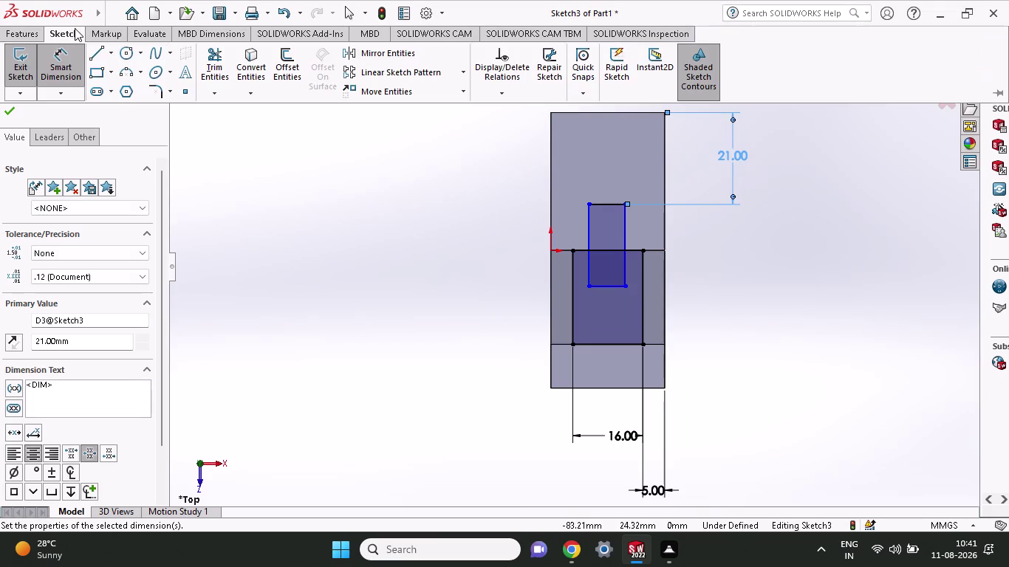
click(68, 62)
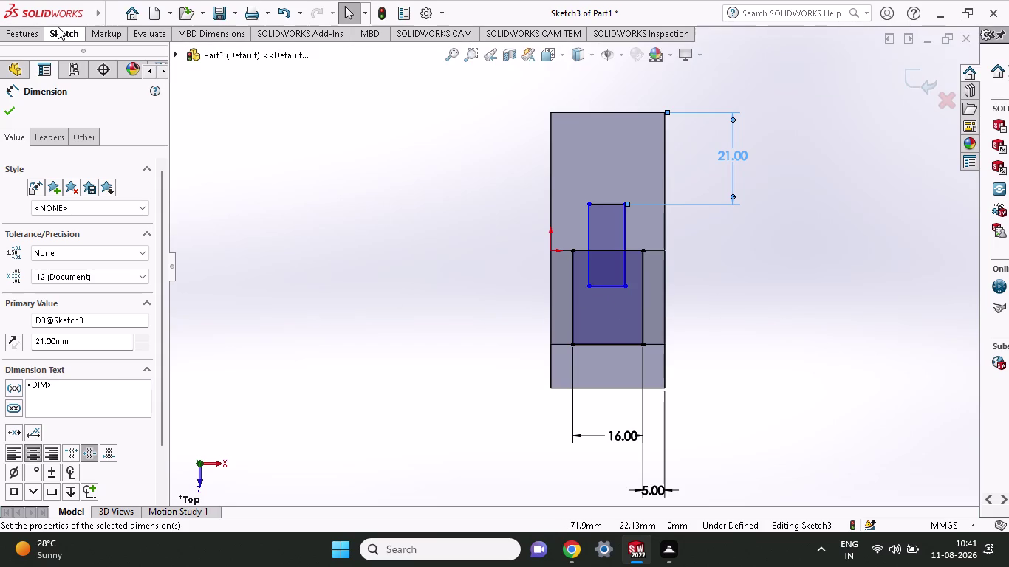
click(55, 60)
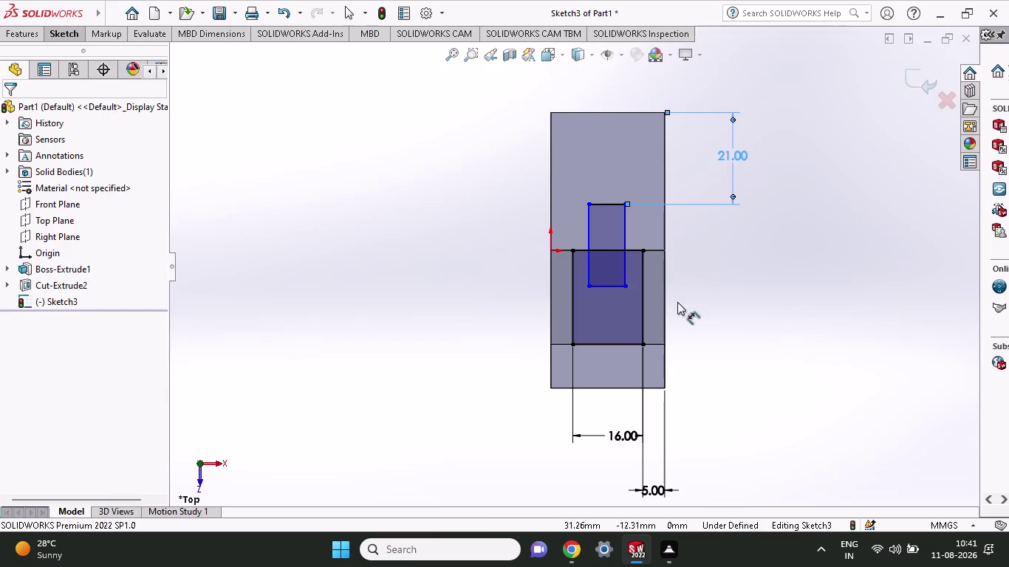
Dimension the slot rectangle's height as 24 mm.
click(625, 289)
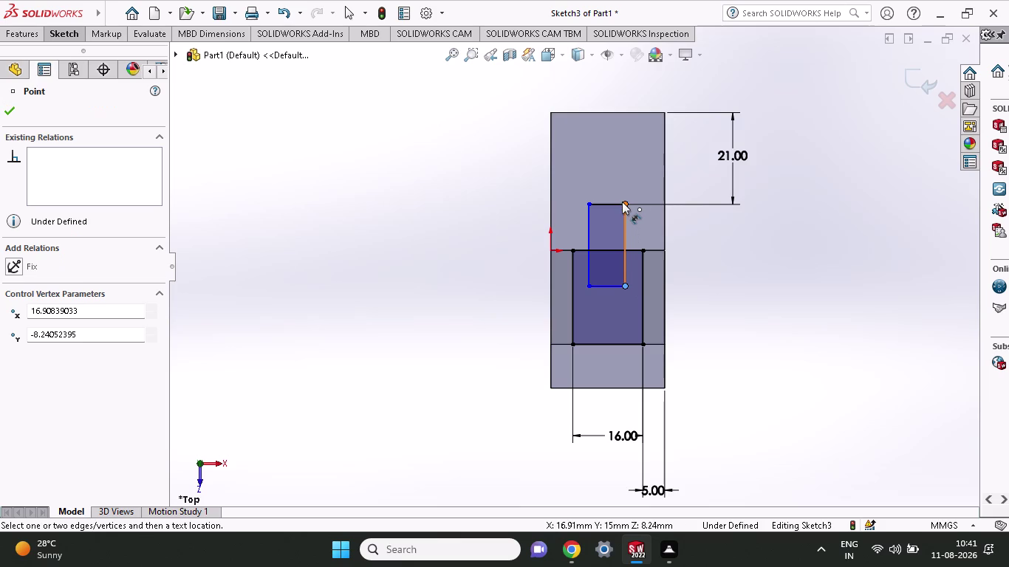
click(622, 204)
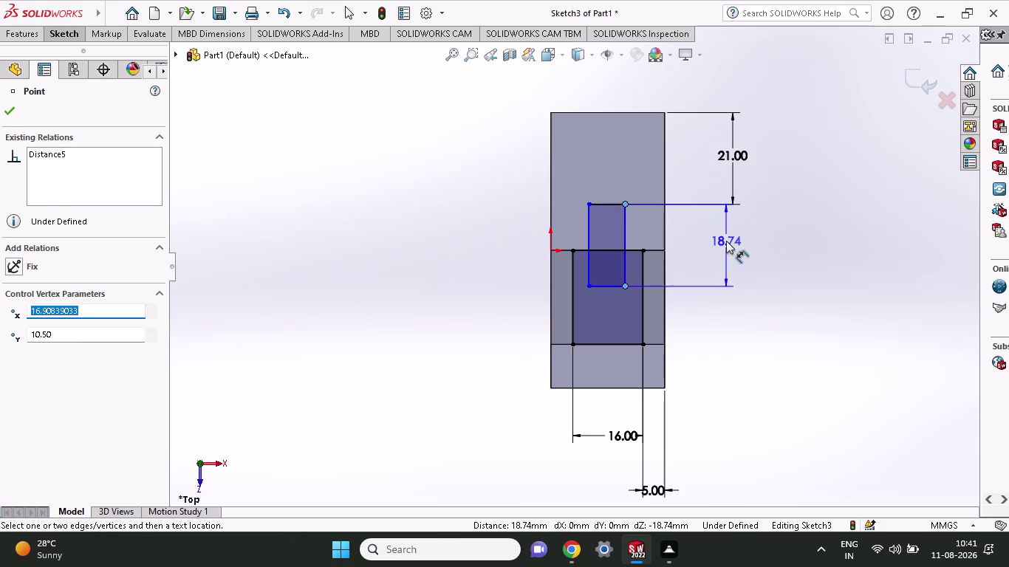
click(726, 241)
key(2)
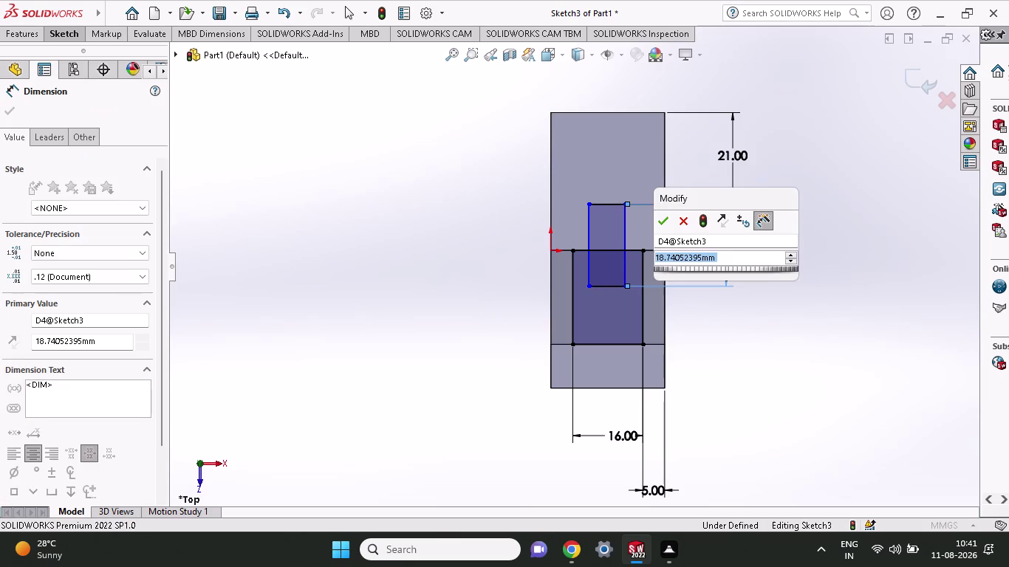
key(4)
click(663, 216)
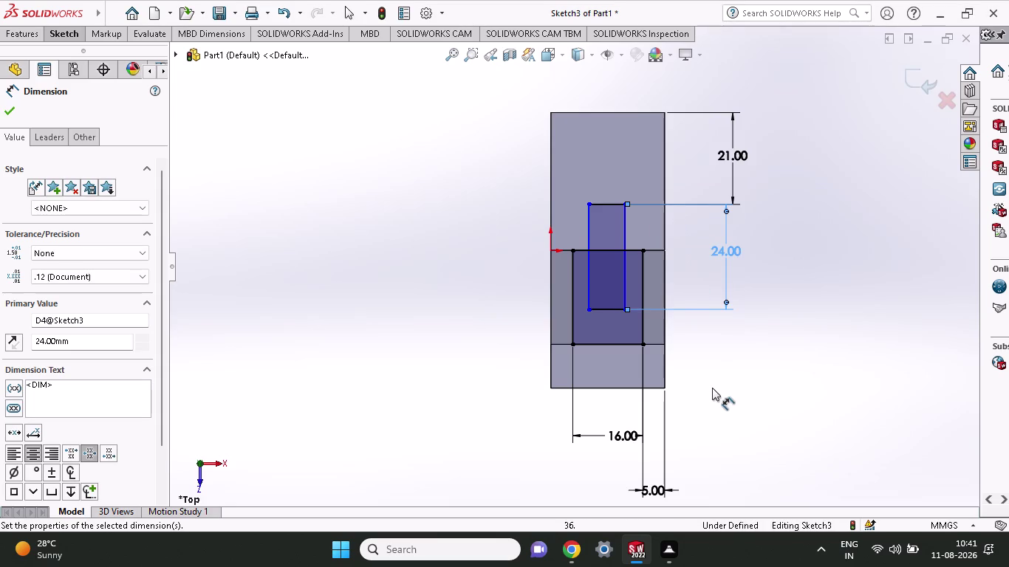
Dimension the slot rectangle's width as 8 mm.
click(588, 205)
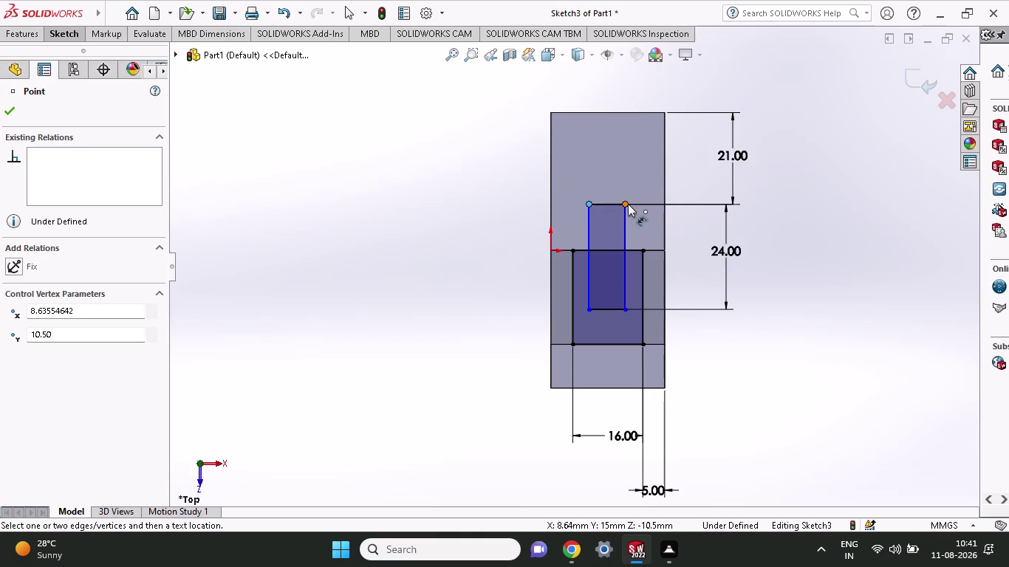
click(628, 204)
click(617, 157)
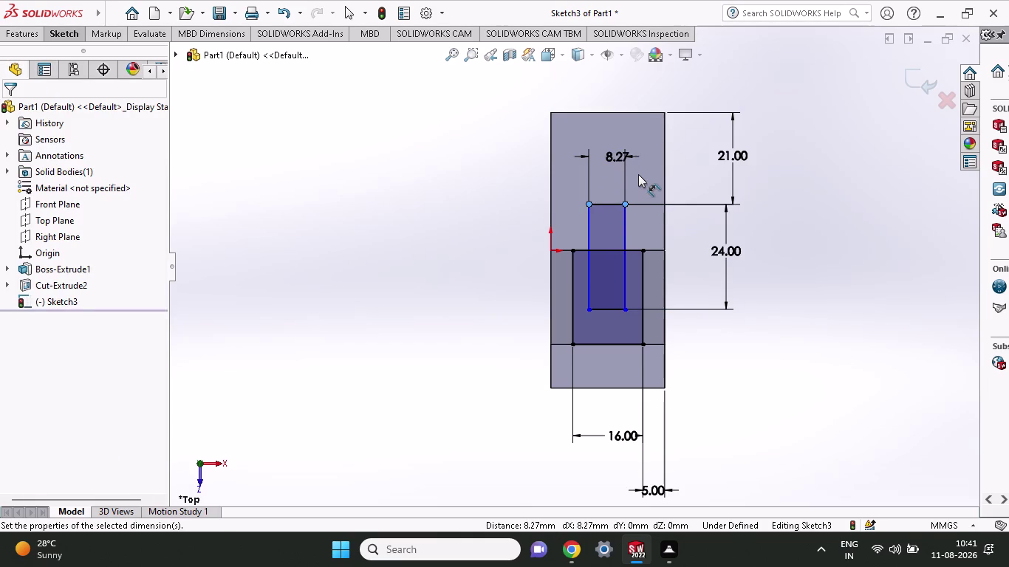
key(8)
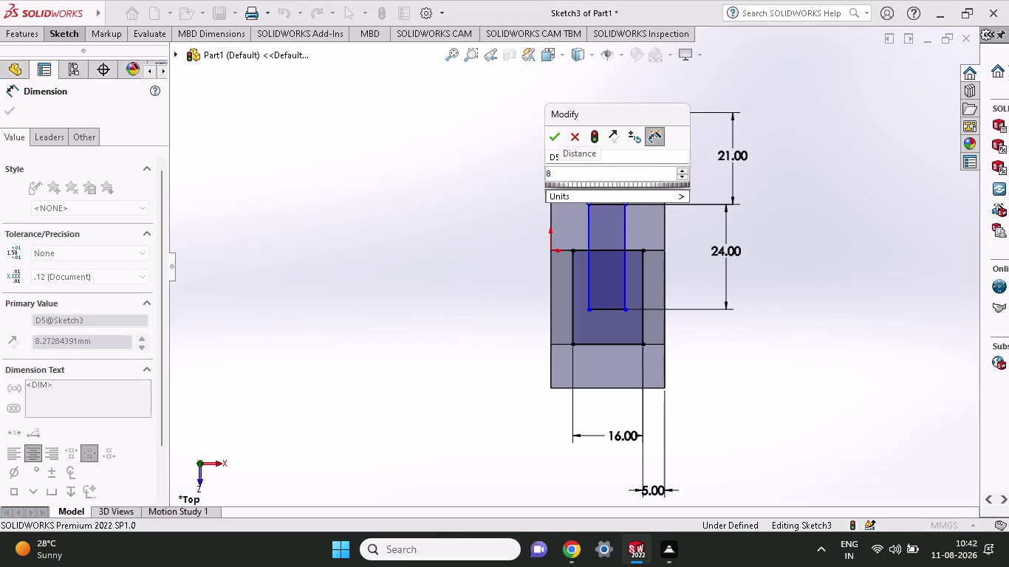
key(Return)
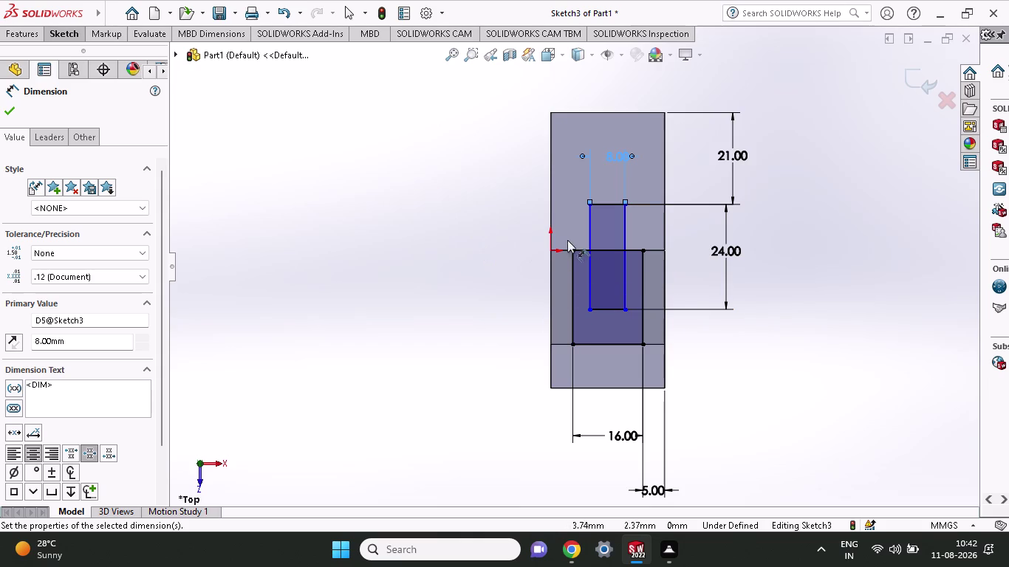
scroll(down, 3)
scroll(down, 3)
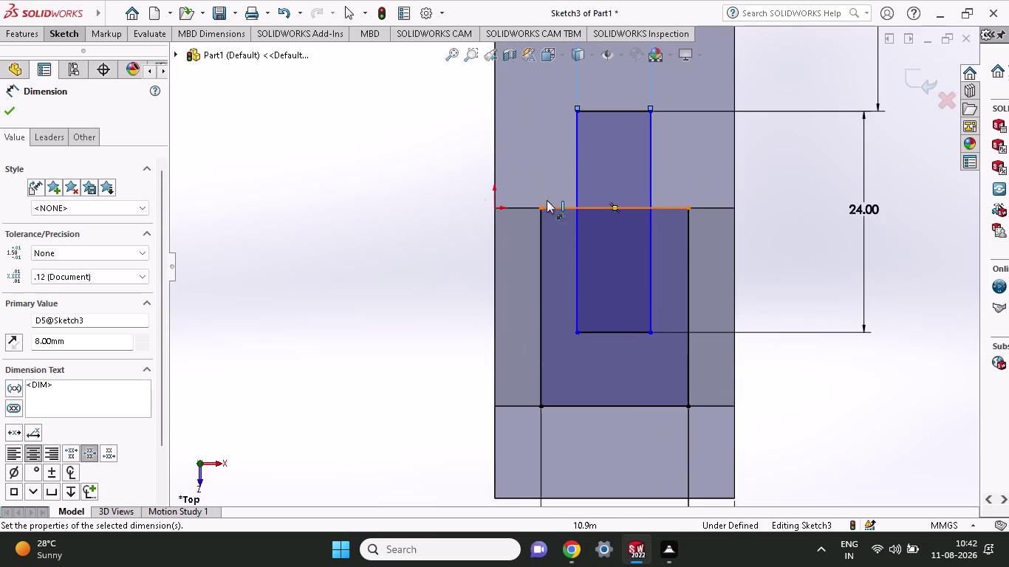
click(54, 33)
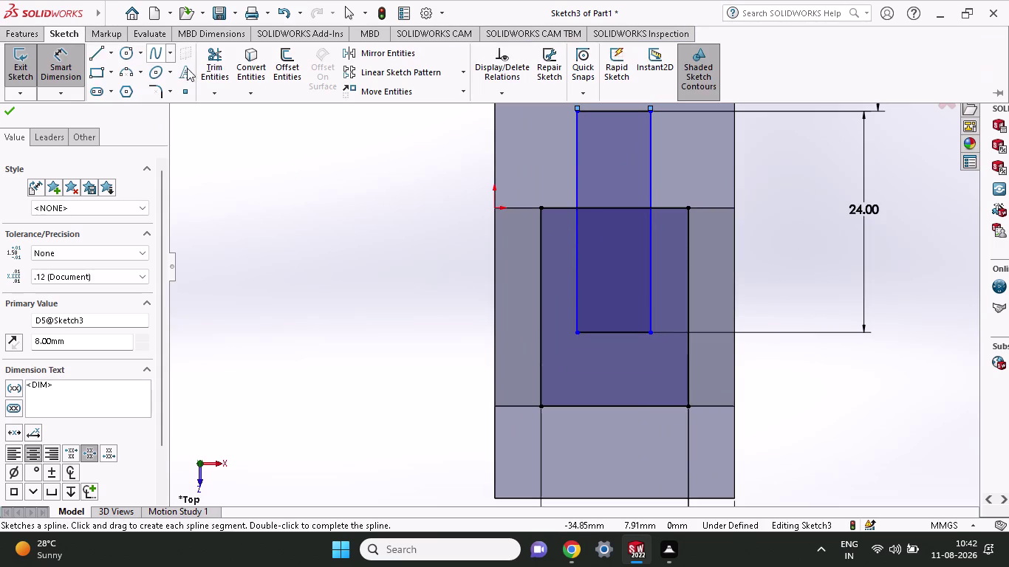
Trim the line crossing the slot rectangle at its left and right sides.
click(208, 55)
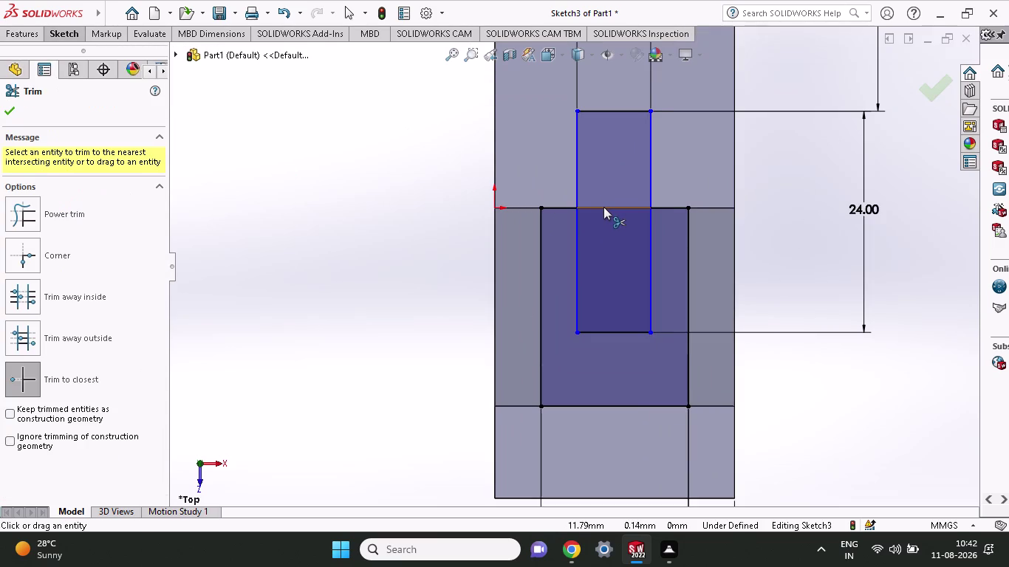
click(604, 207)
click(603, 206)
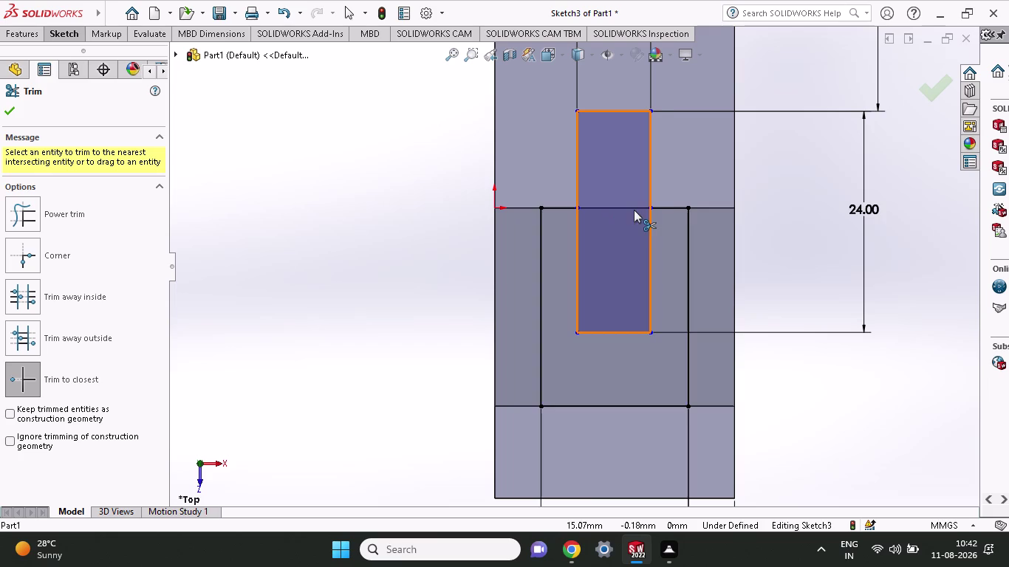
click(629, 205)
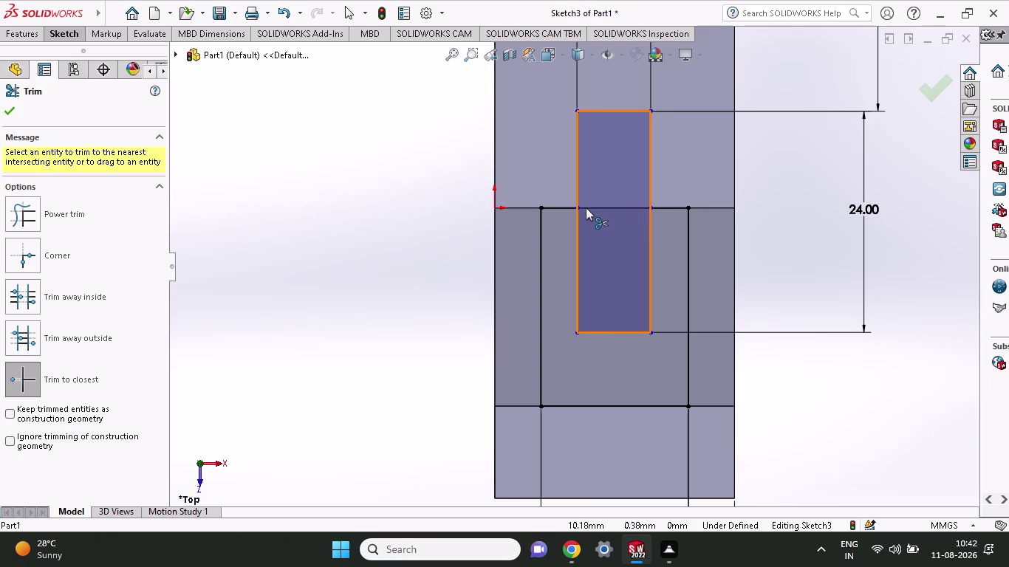
click(585, 207)
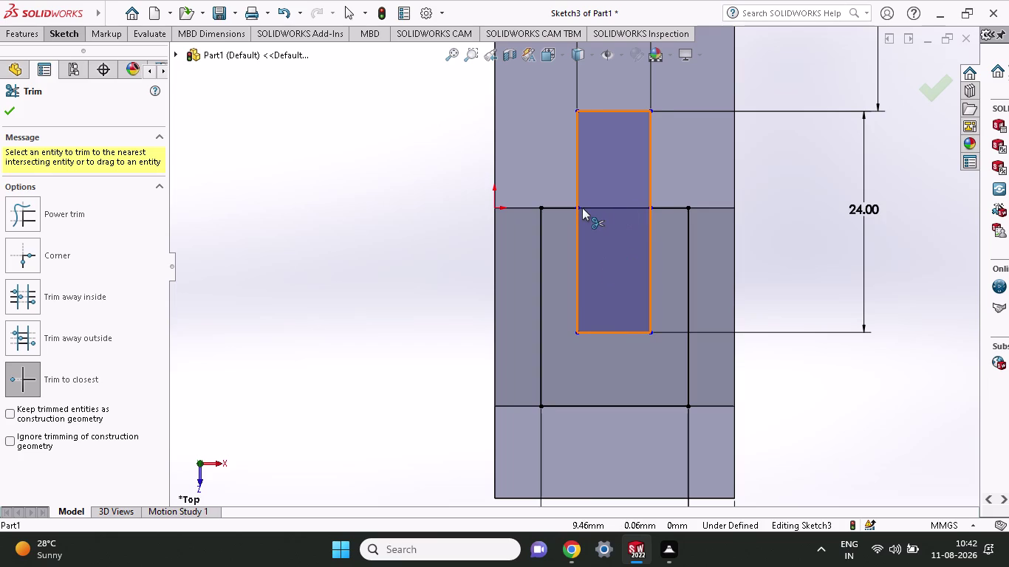
click(588, 206)
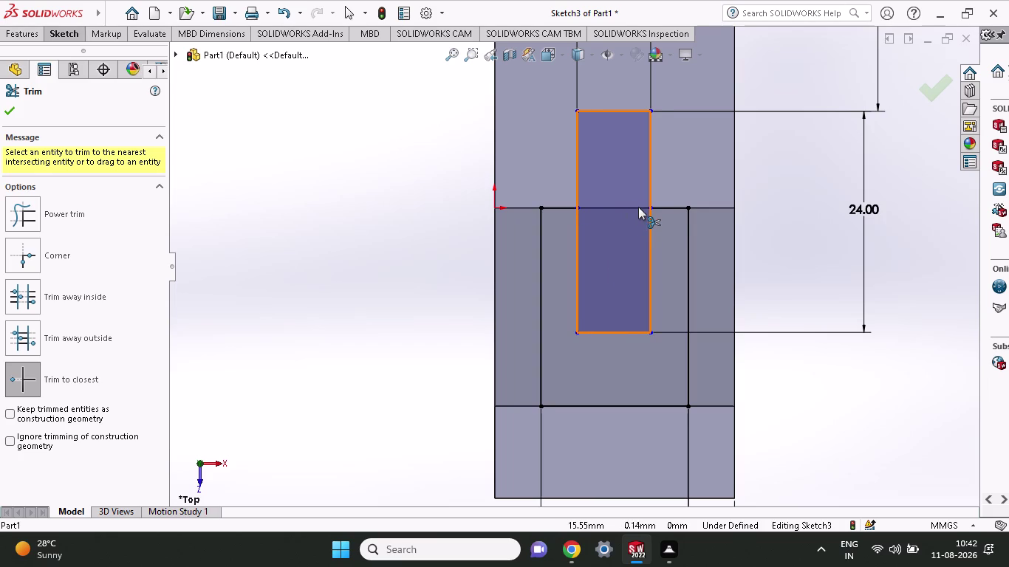
click(638, 206)
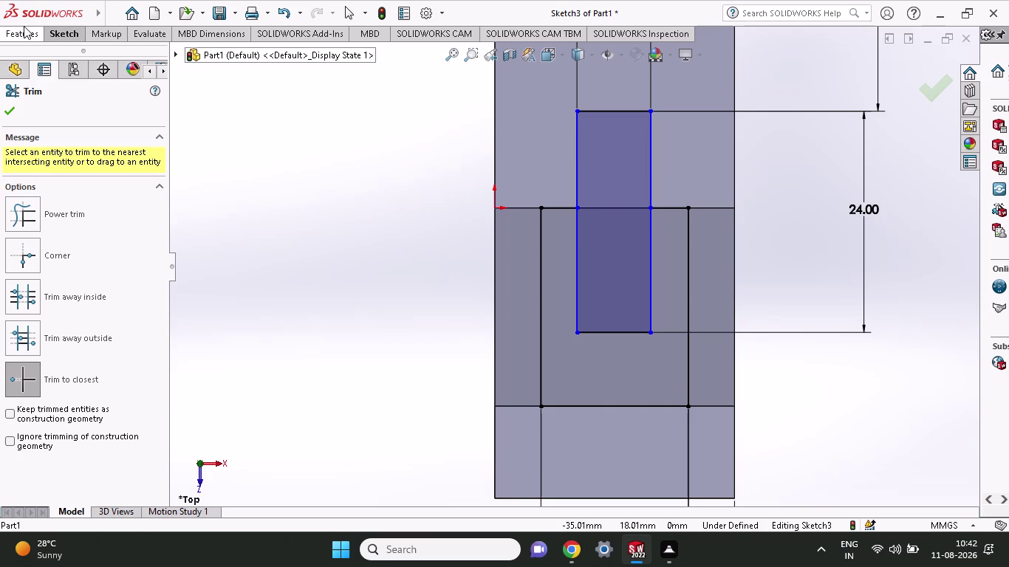
click(24, 26)
Cut Sketch3's rectangle region 44 mm into the ramped block as Cut-Extrude3.
click(208, 65)
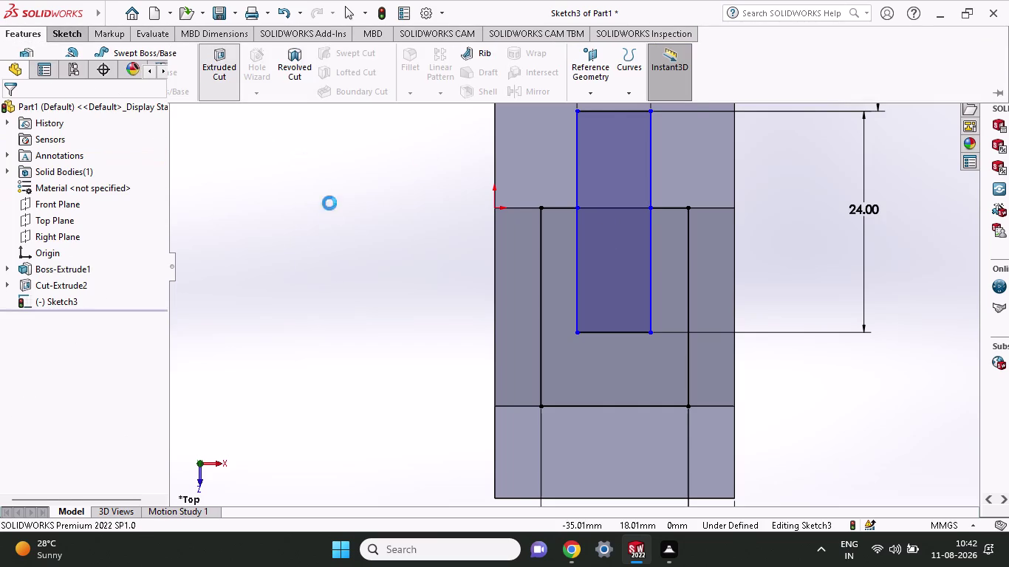
middle_drag(346, 447, 338, 441)
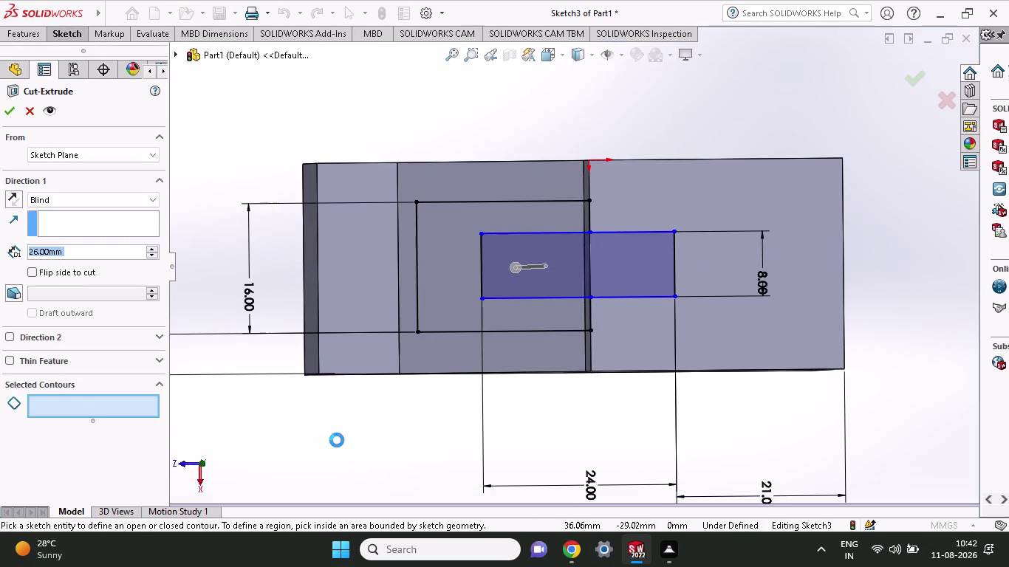
middle_drag(337, 442, 332, 303)
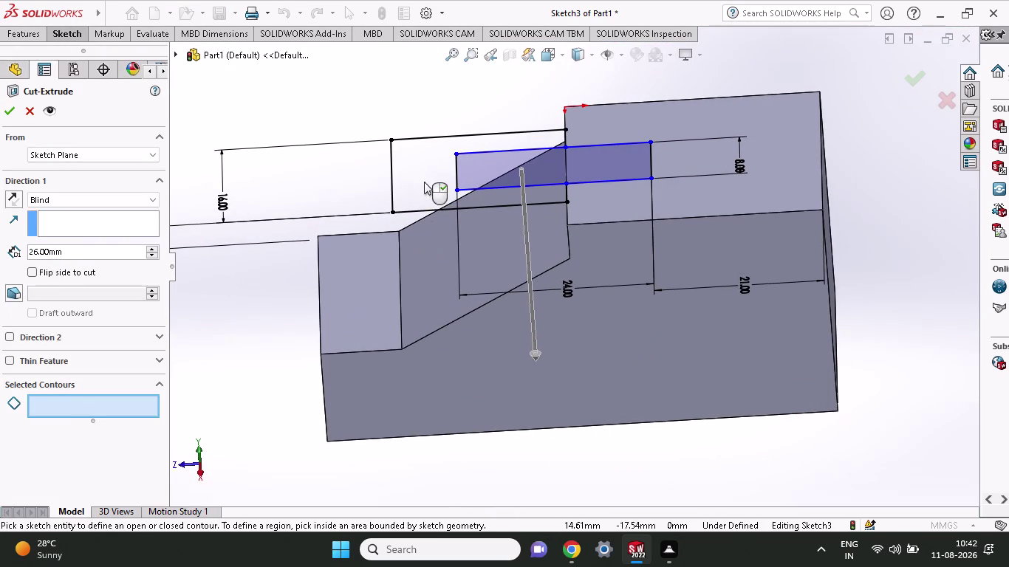
click(424, 182)
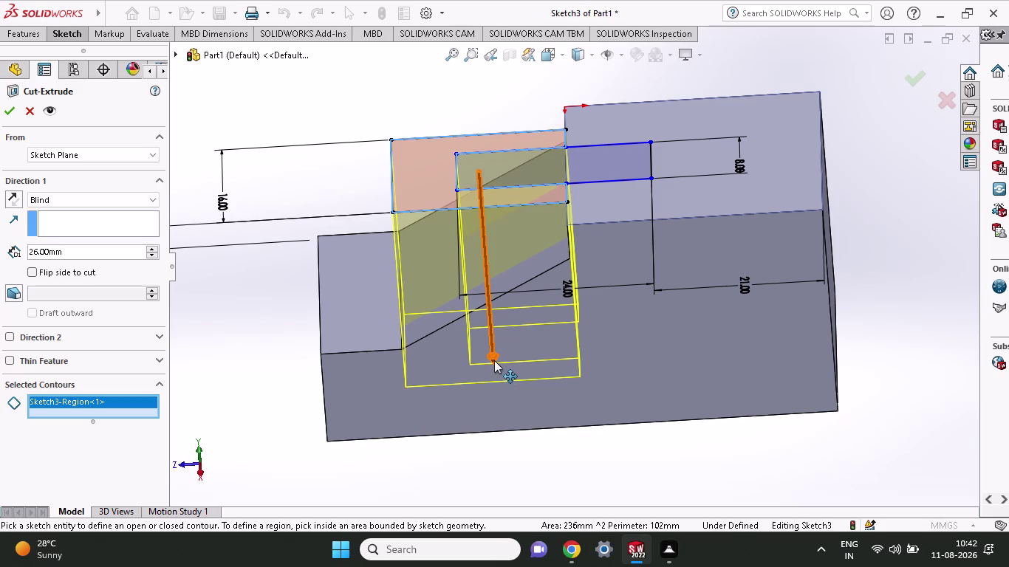
drag(494, 361, 492, 483)
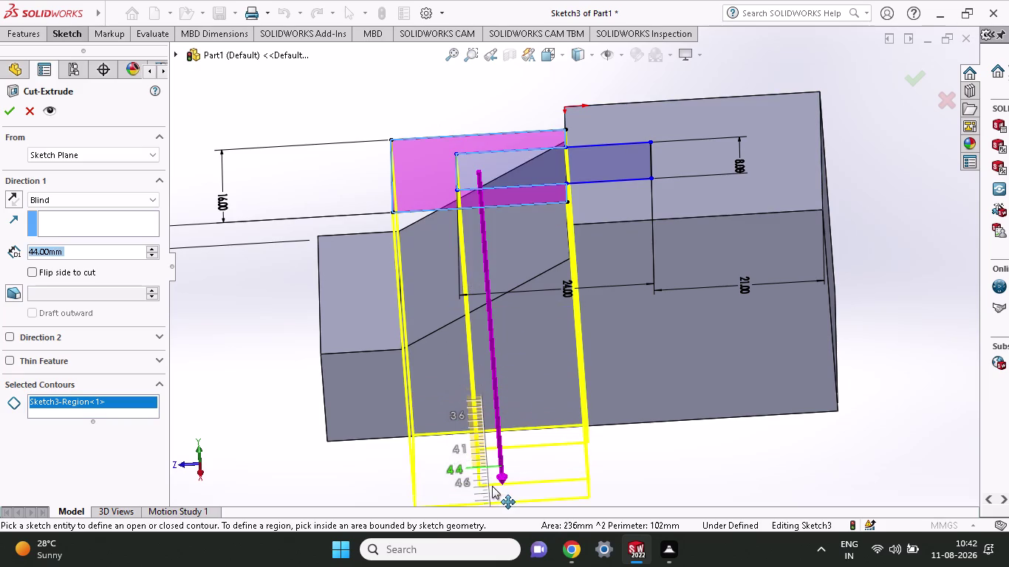
drag(492, 483, 491, 467)
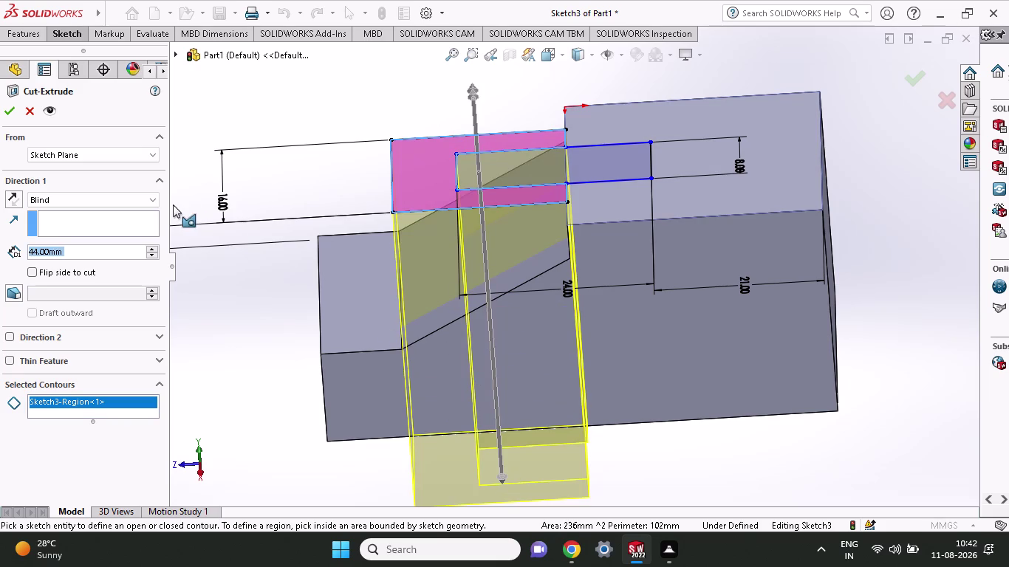
click(5, 113)
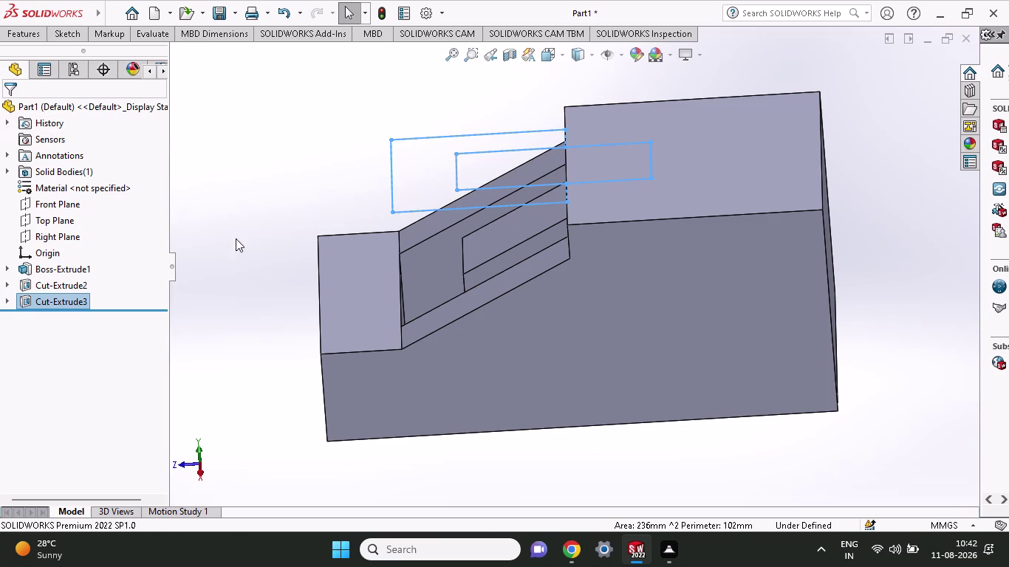
middle_drag(240, 248, 266, 331)
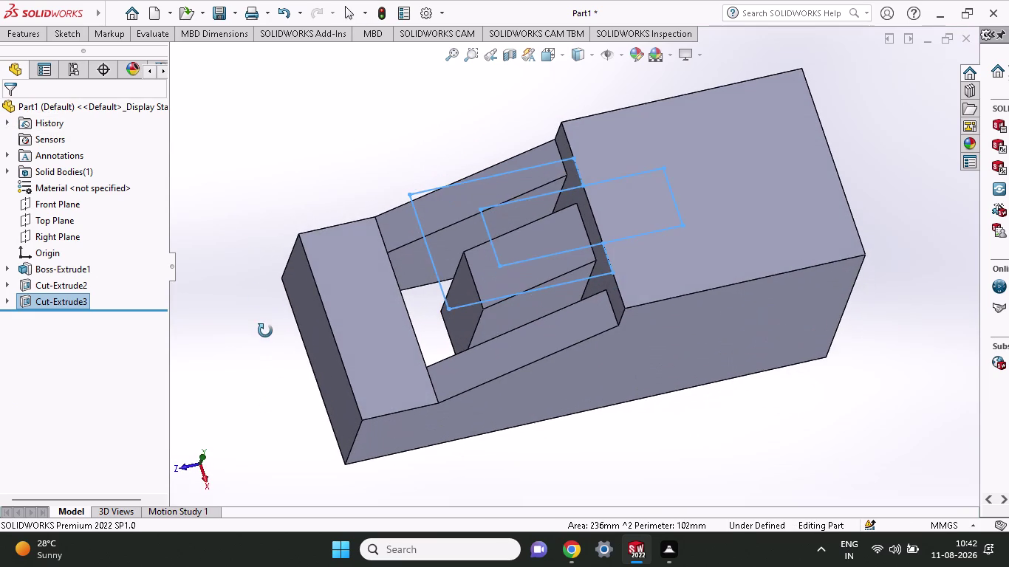
middle_drag(266, 331, 271, 413)
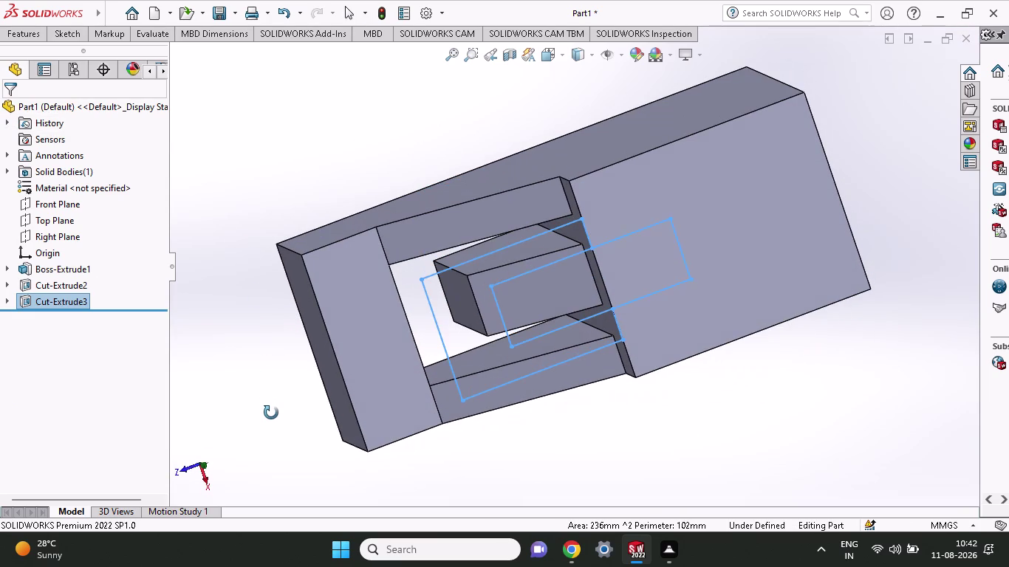
middle_drag(271, 413, 250, 390)
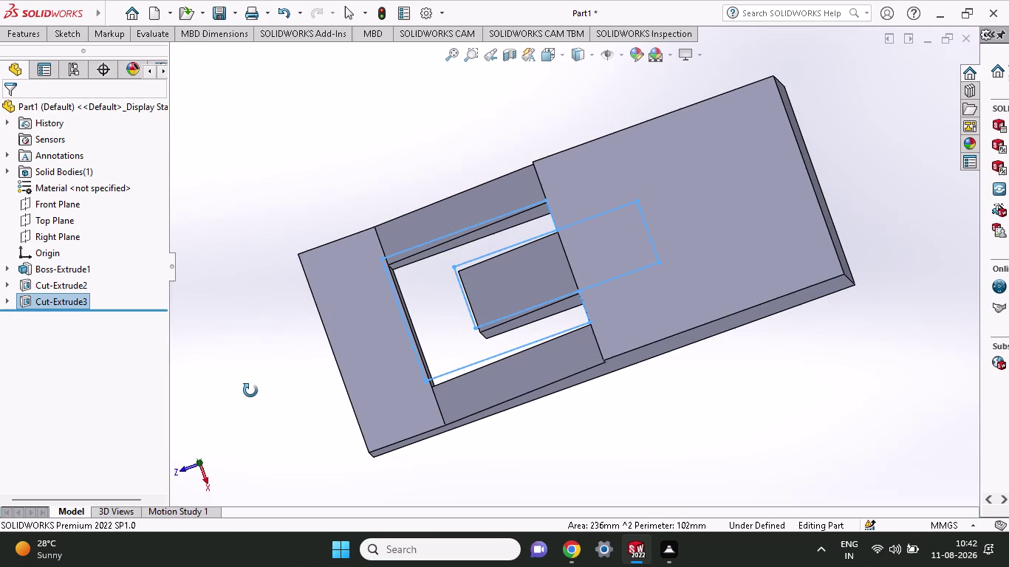
middle_drag(250, 390, 260, 327)
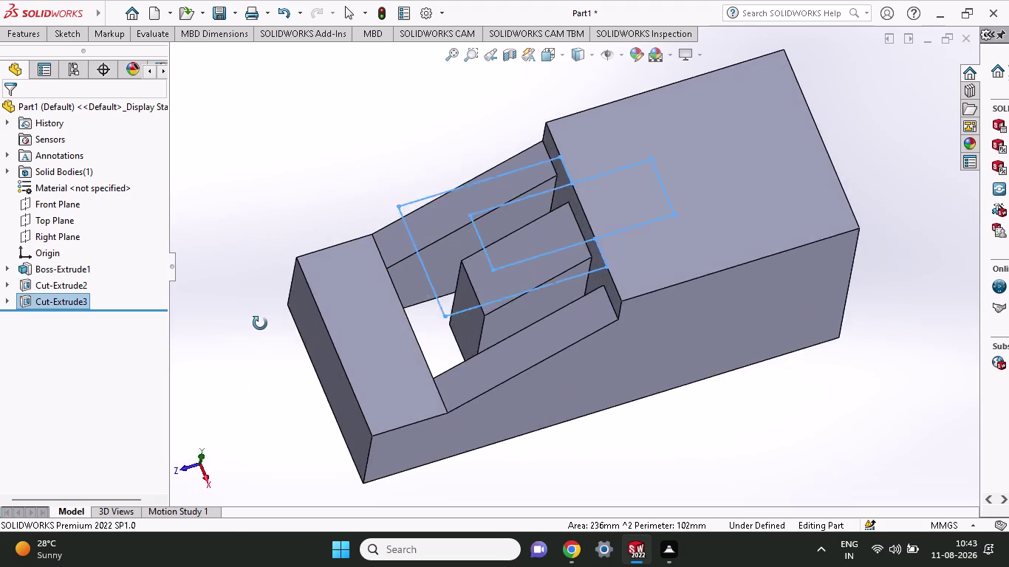
middle_drag(259, 327, 228, 169)
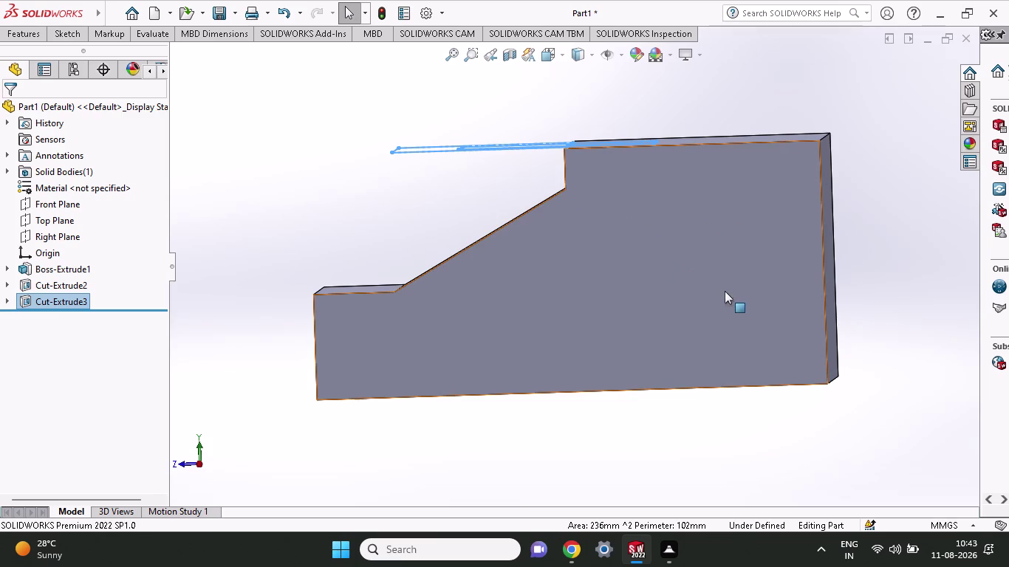
middle_drag(288, 178, 288, 178)
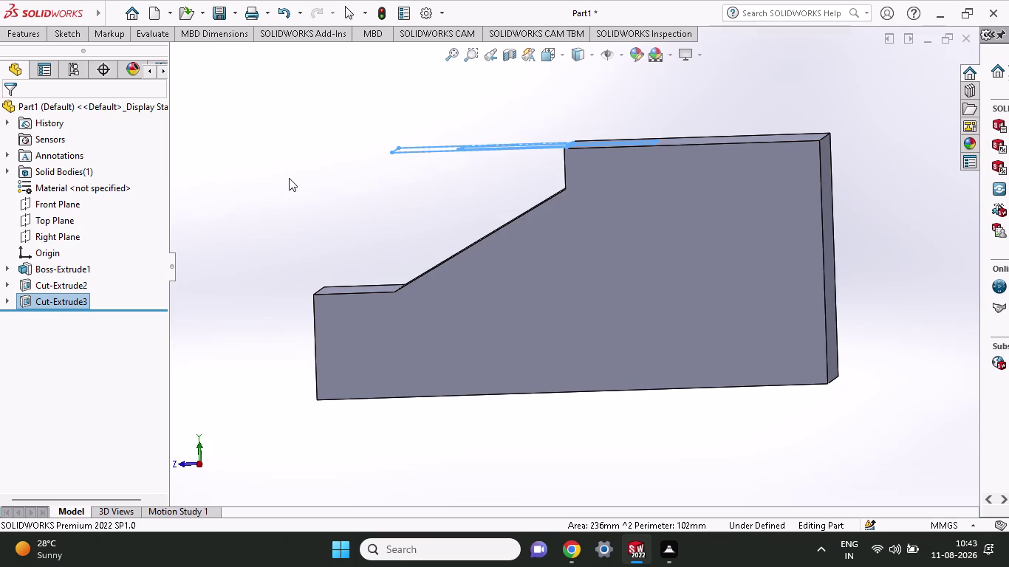
middle_drag(289, 178, 313, 345)
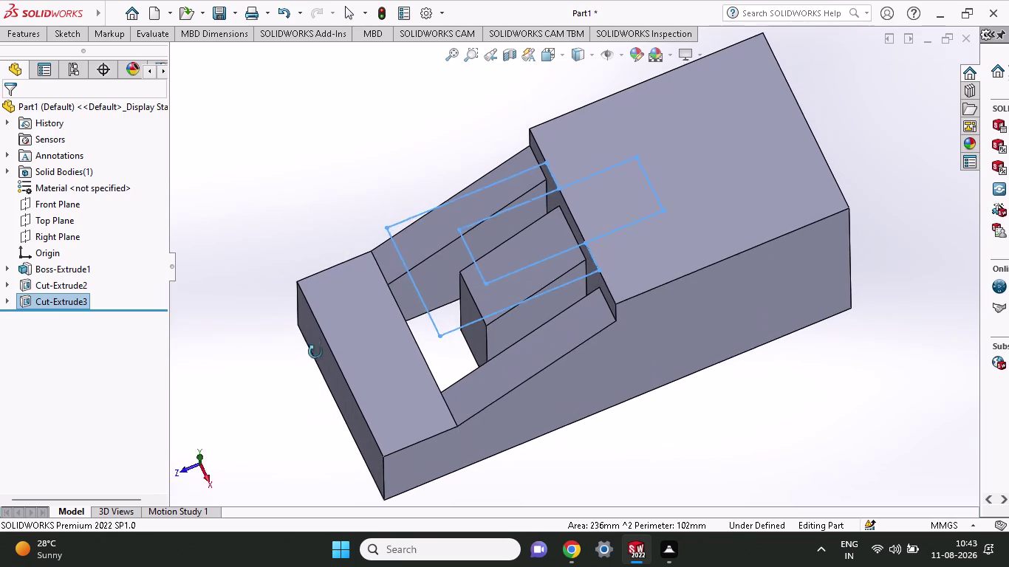
middle_drag(314, 345, 320, 366)
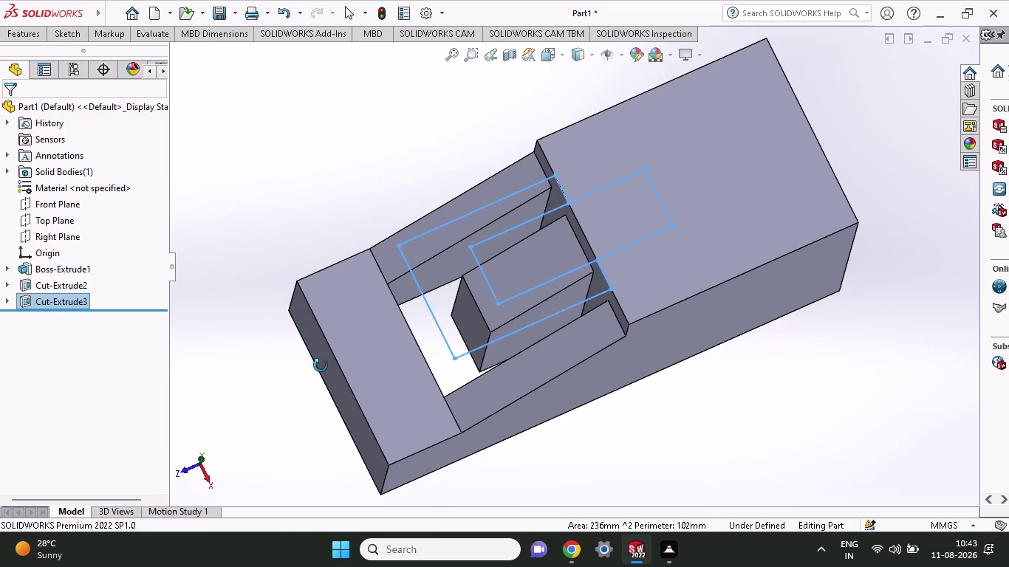
middle_drag(321, 366, 297, 189)
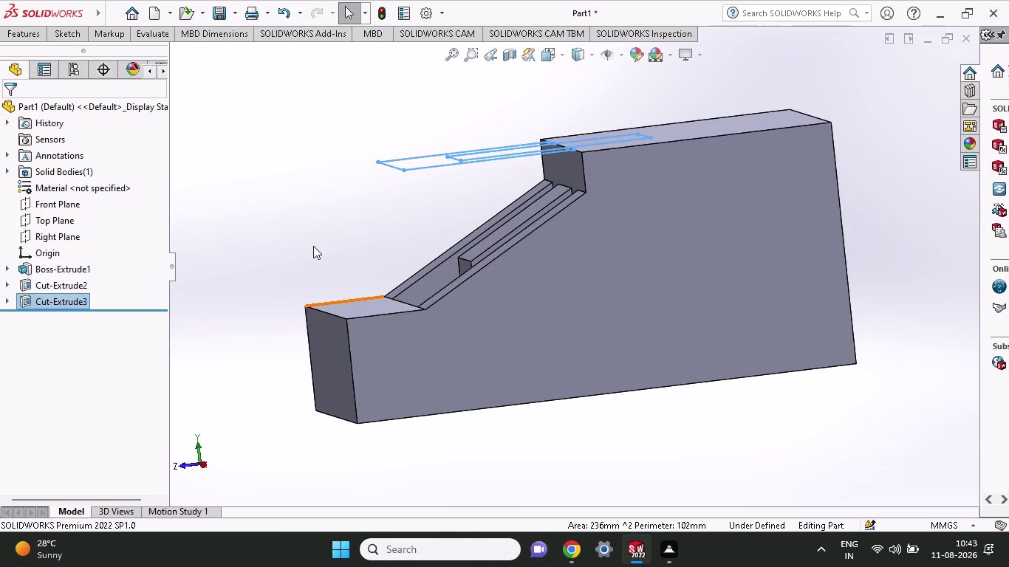
middle_drag(313, 246, 367, 401)
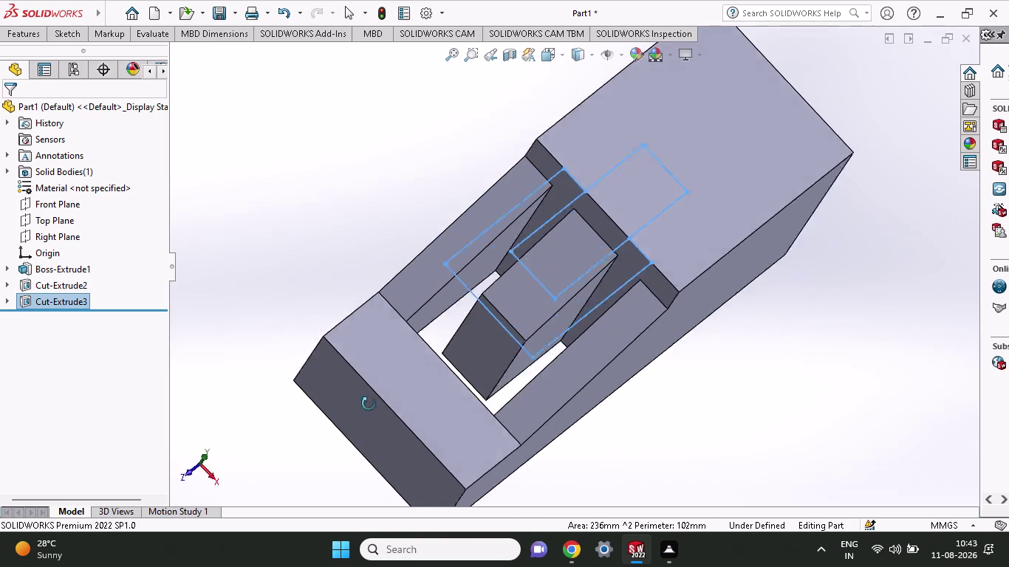
middle_drag(367, 402, 370, 275)
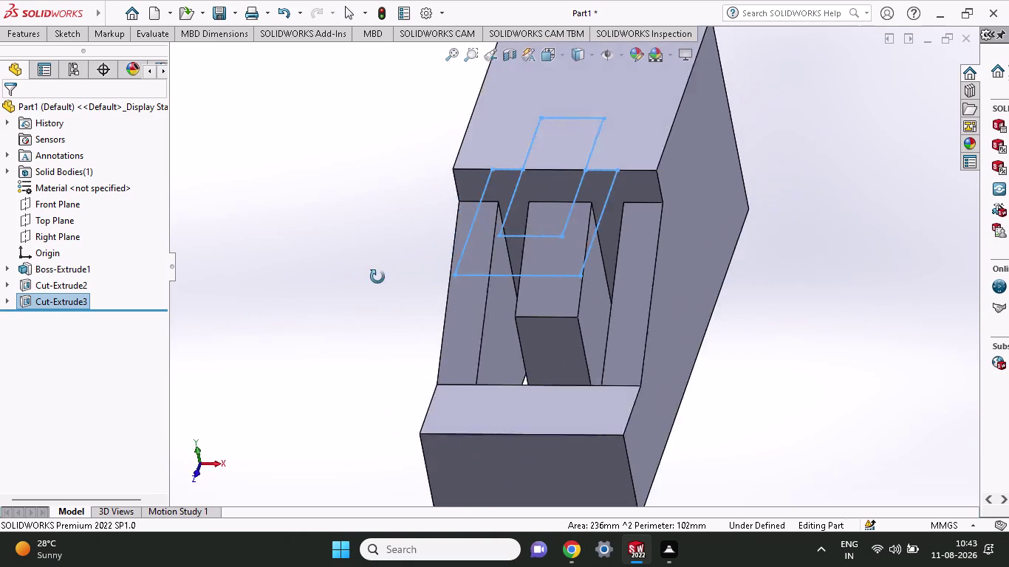
middle_drag(370, 275, 374, 255)
middle_drag(861, 197, 861, 274)
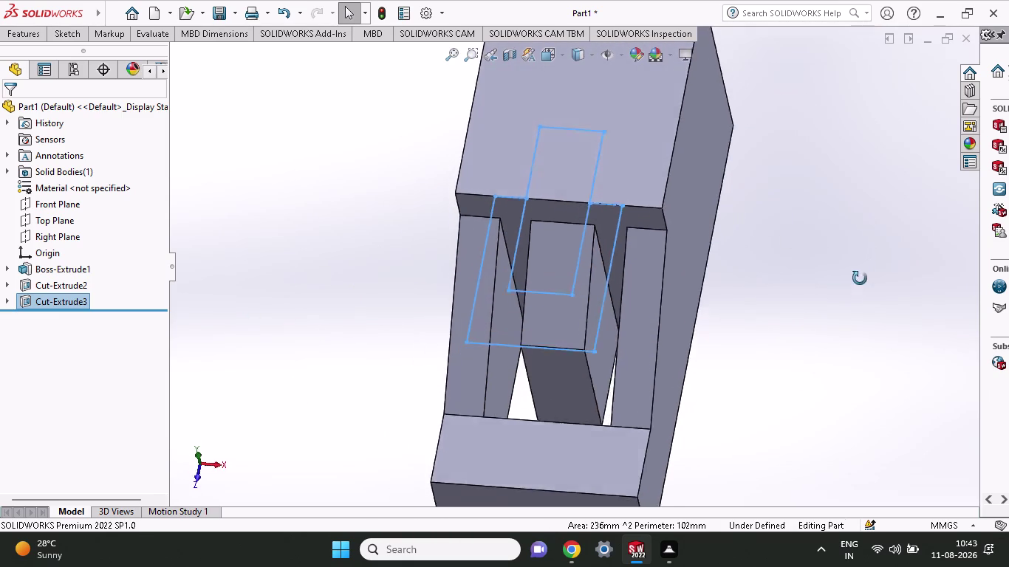
middle_drag(861, 275, 848, 298)
middle_drag(842, 300, 760, 299)
middle_click(760, 298)
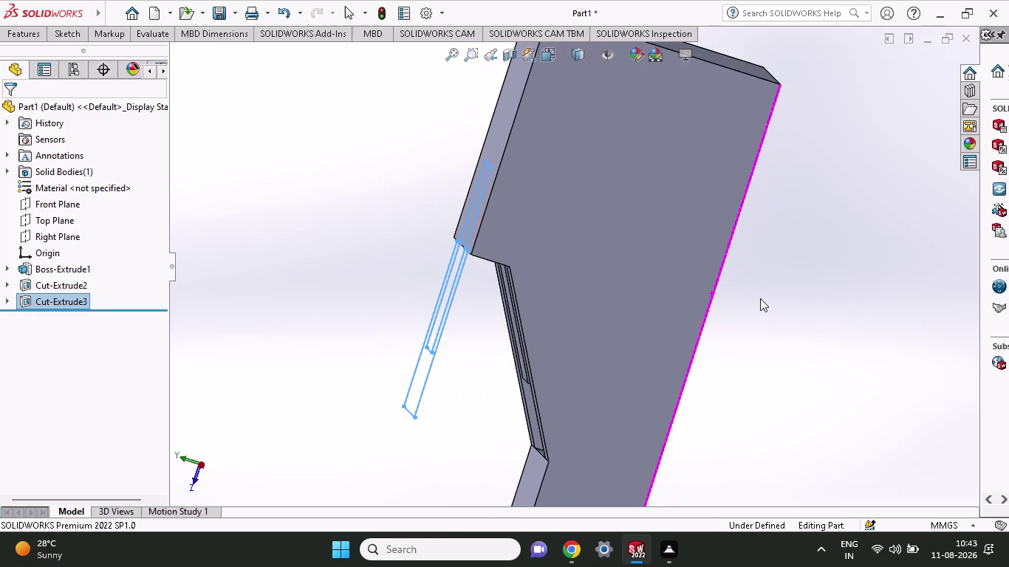
middle_drag(760, 299, 726, 294)
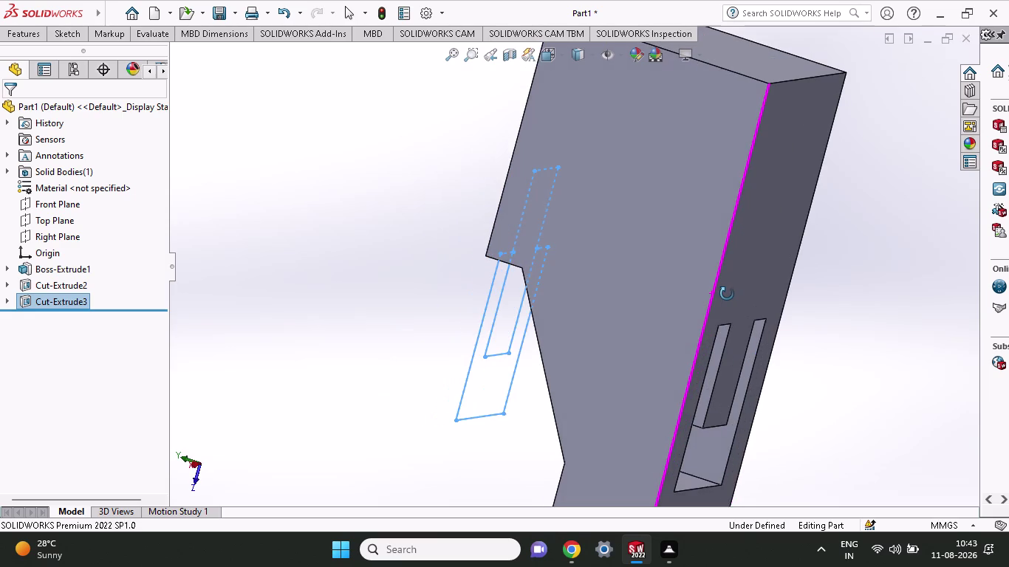
middle_drag(726, 294, 774, 294)
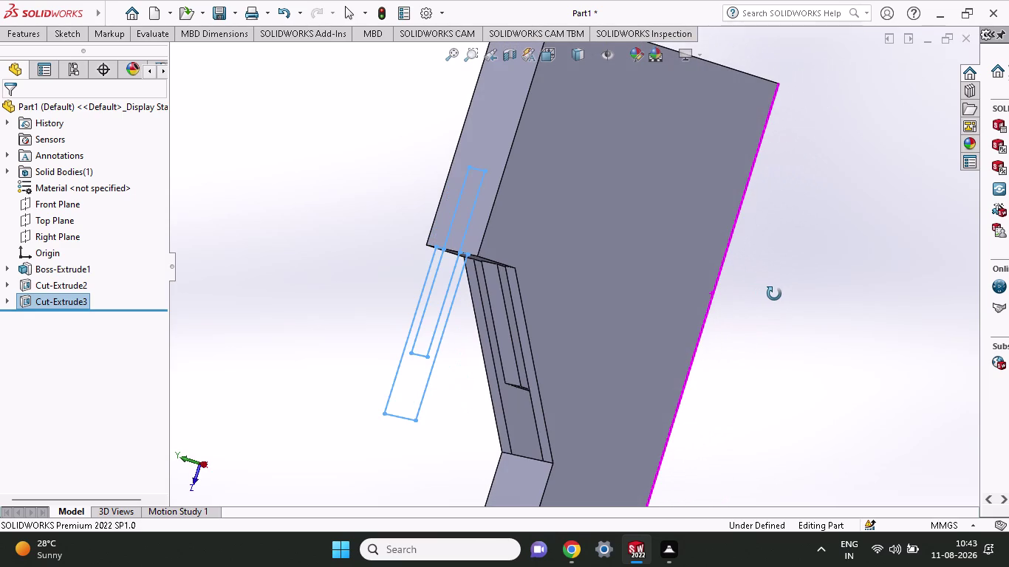
middle_drag(774, 294, 880, 373)
middle_drag(867, 385, 826, 403)
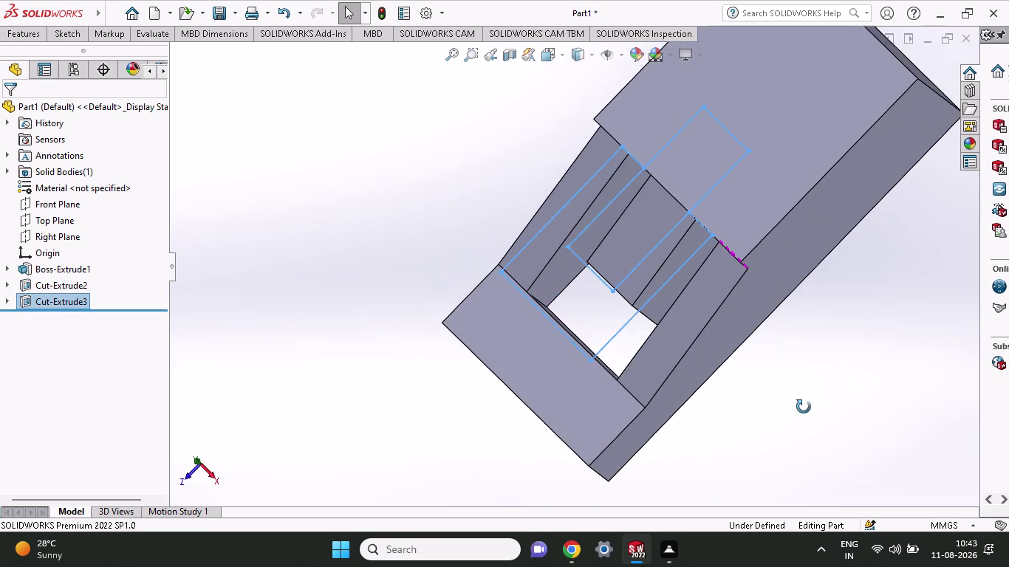
middle_drag(627, 495, 559, 421)
scroll(up, 3)
middle_drag(881, 87, 898, 175)
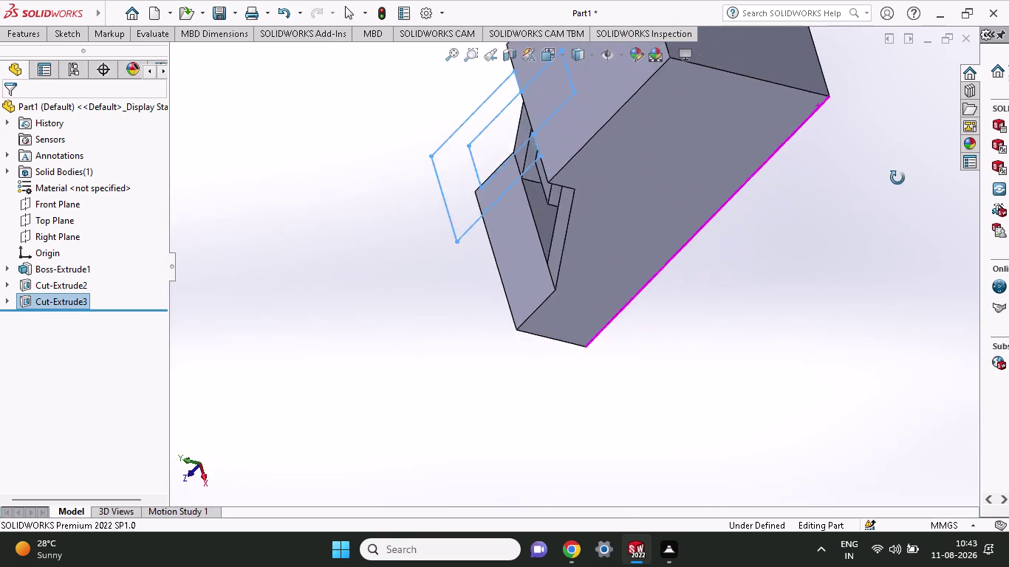
middle_drag(897, 176, 904, 228)
scroll(up, 3)
middle_drag(746, 99, 809, 20)
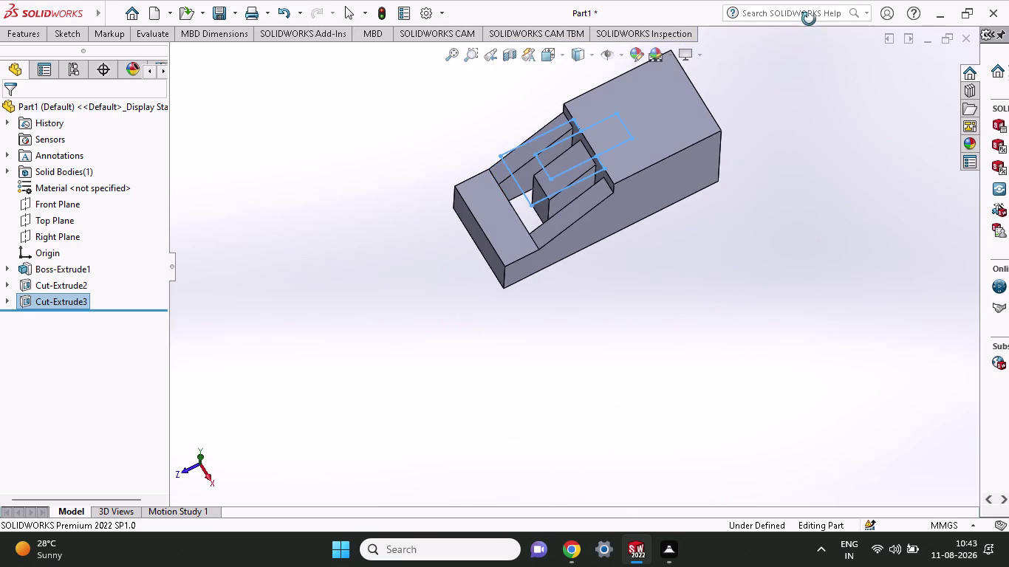
middle_drag(809, 19, 806, 23)
middle_drag(718, 373, 702, 227)
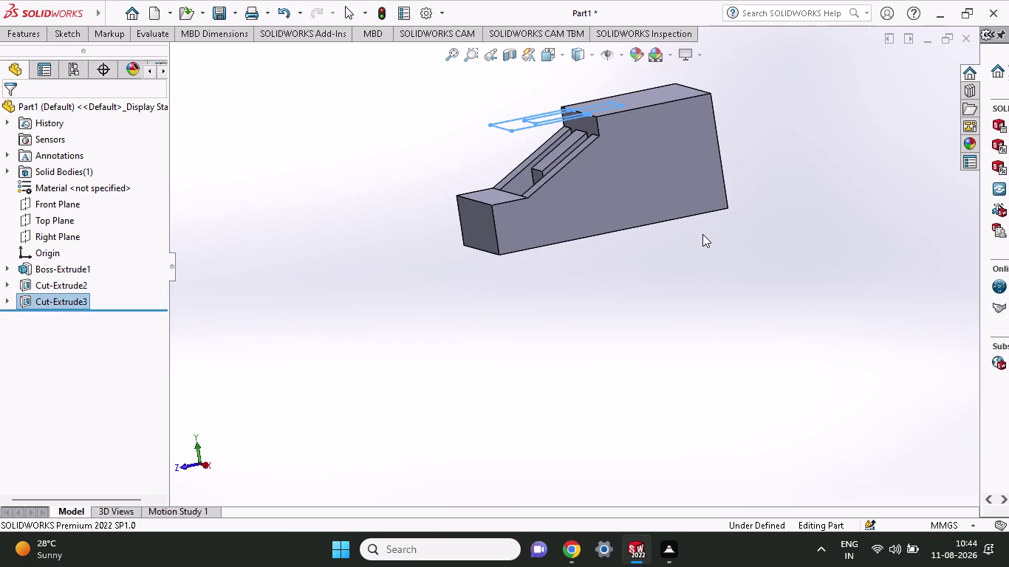
middle_drag(702, 234, 675, 220)
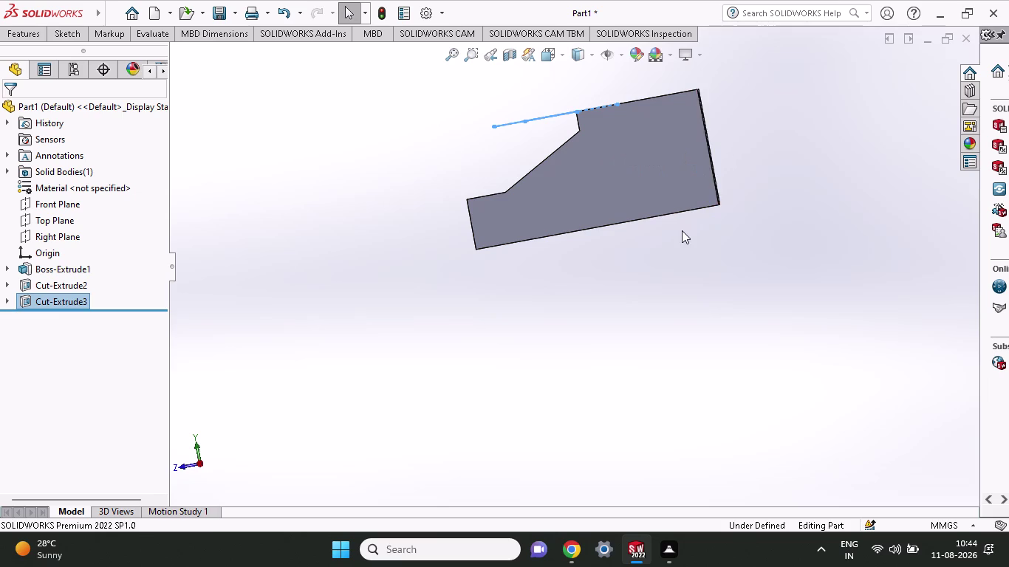
middle_drag(680, 232, 756, 406)
scroll(up, 3)
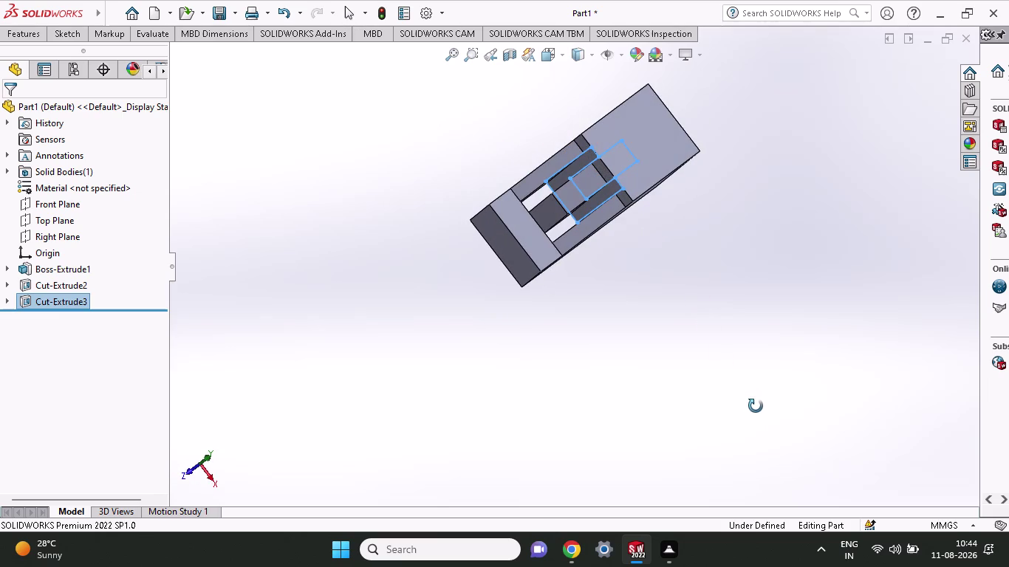
middle_drag(755, 406, 668, 243)
middle_click(668, 242)
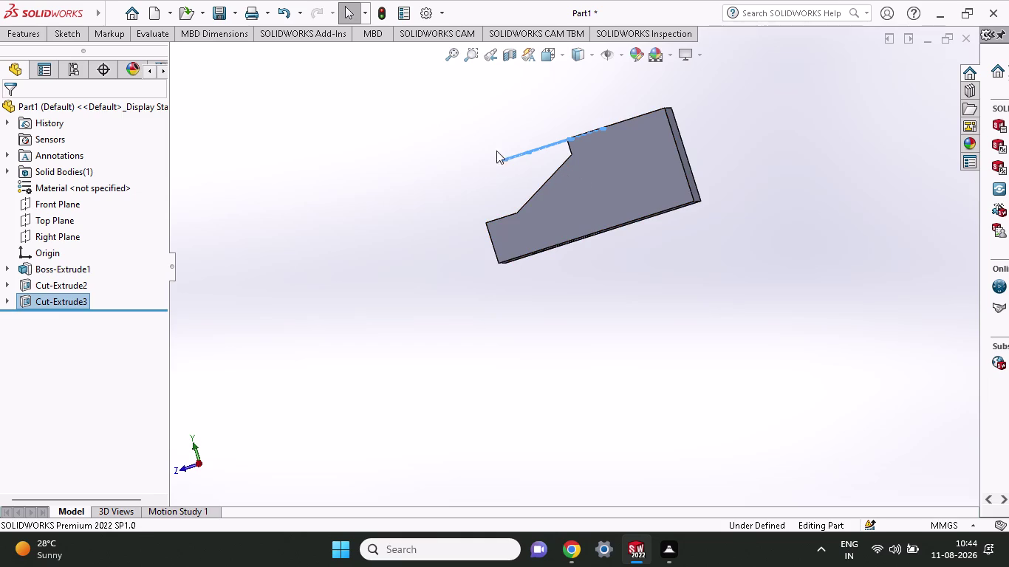
middle_drag(449, 139, 535, 217)
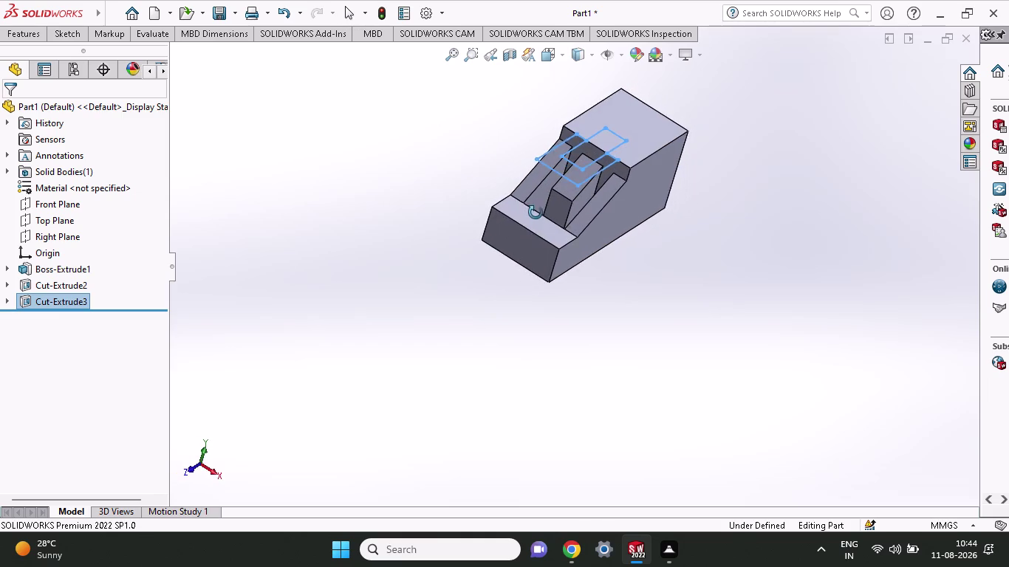
middle_drag(535, 216, 489, 170)
middle_click(489, 170)
middle_click(489, 170)
middle_click(489, 170)
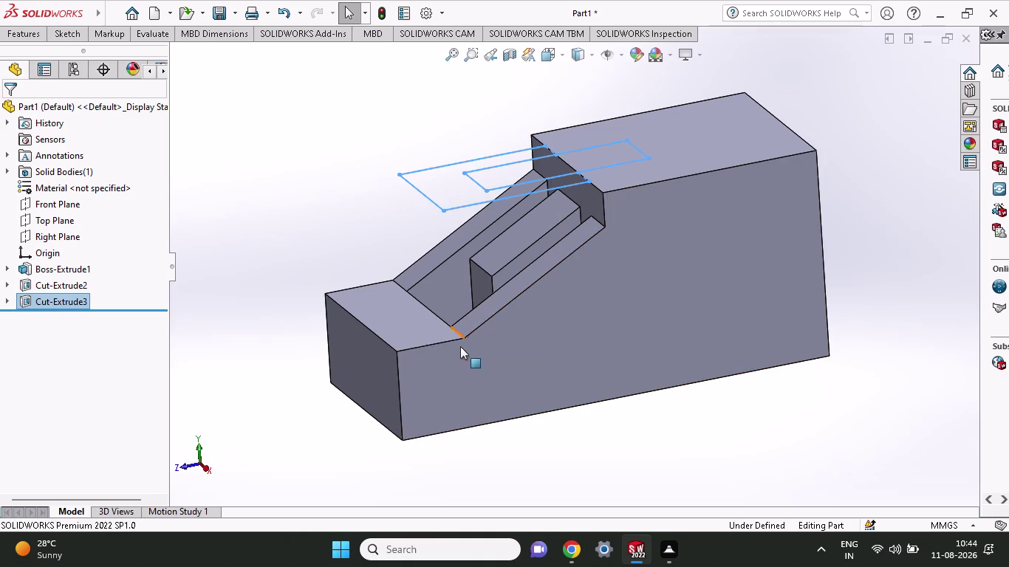
Open Sketch4 on the block's large side face, viewed normal to the face.
click(597, 316)
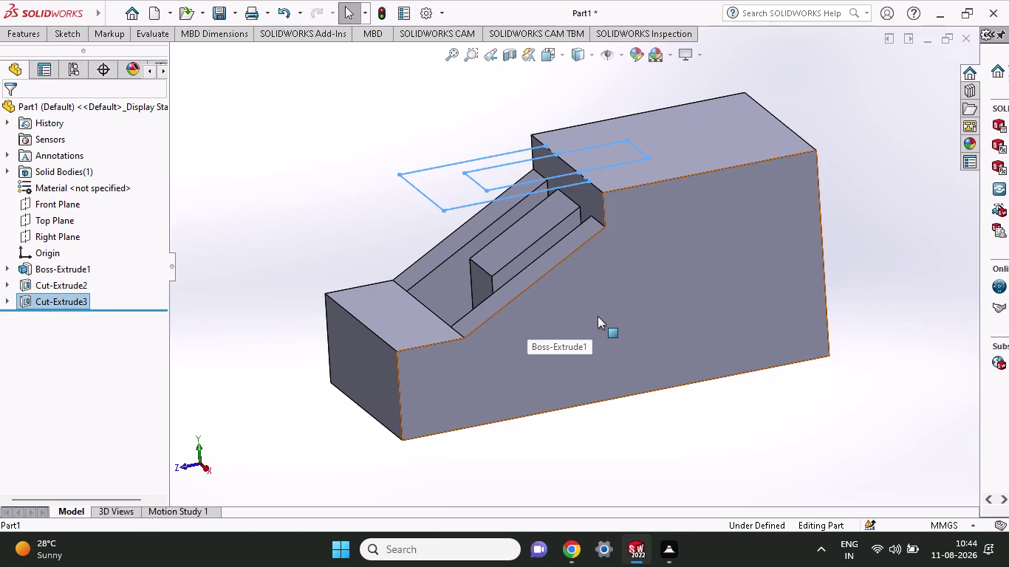
click(669, 283)
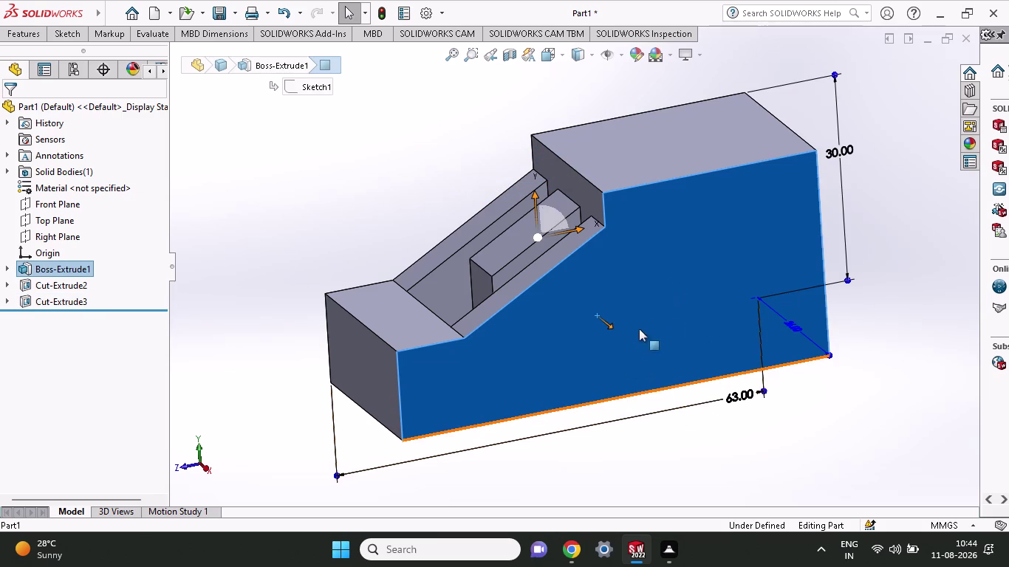
right_click(665, 310)
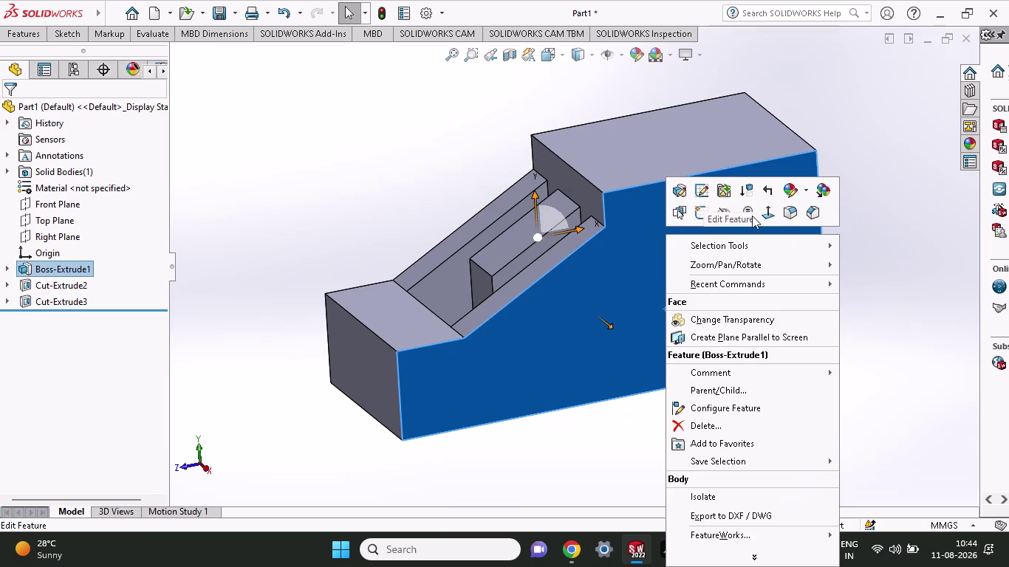
click(704, 209)
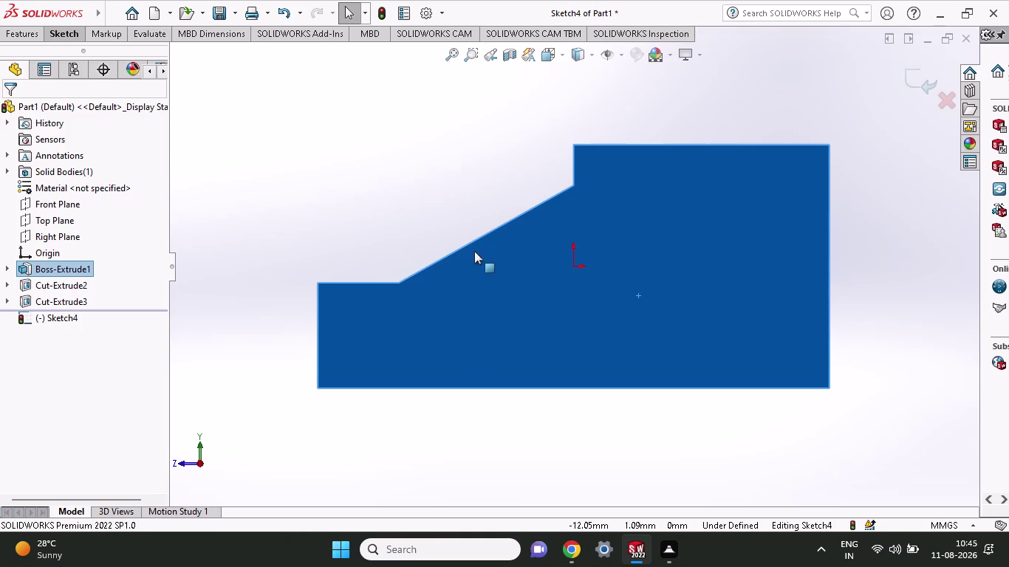
Draw a corner rectangle from the upper step's top-left corner to the profile's right edge.
click(58, 42)
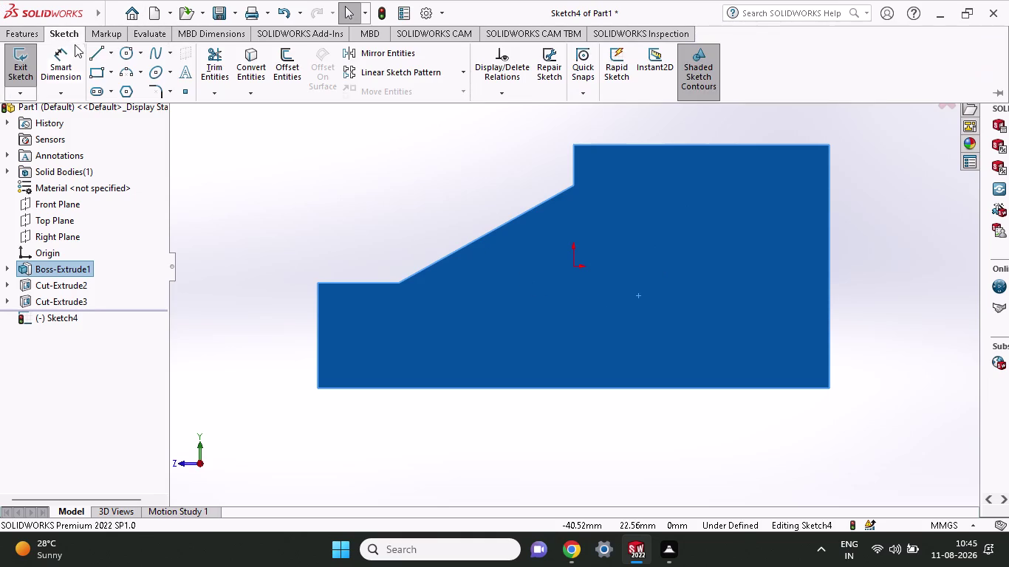
click(104, 73)
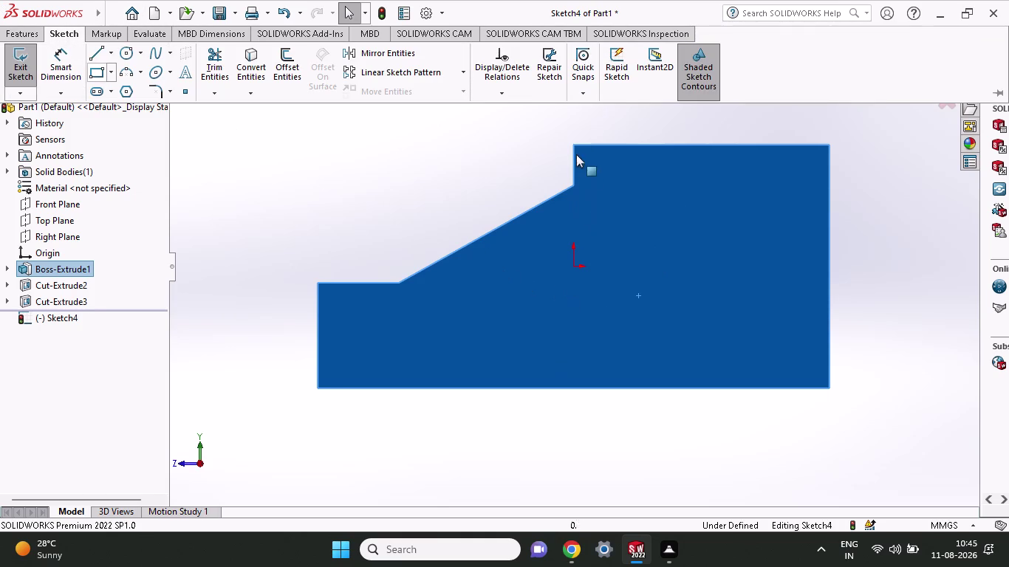
click(574, 144)
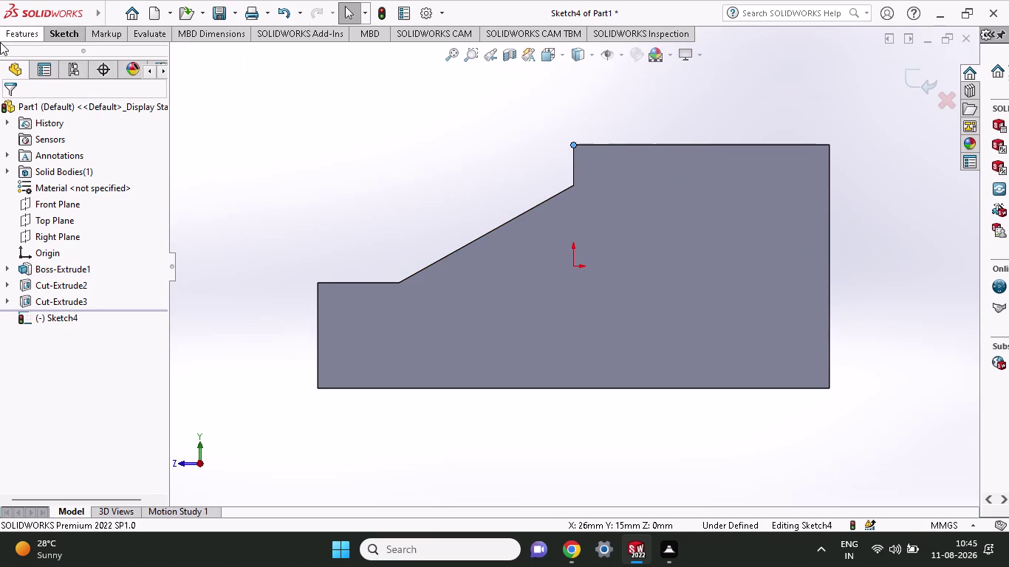
click(46, 41)
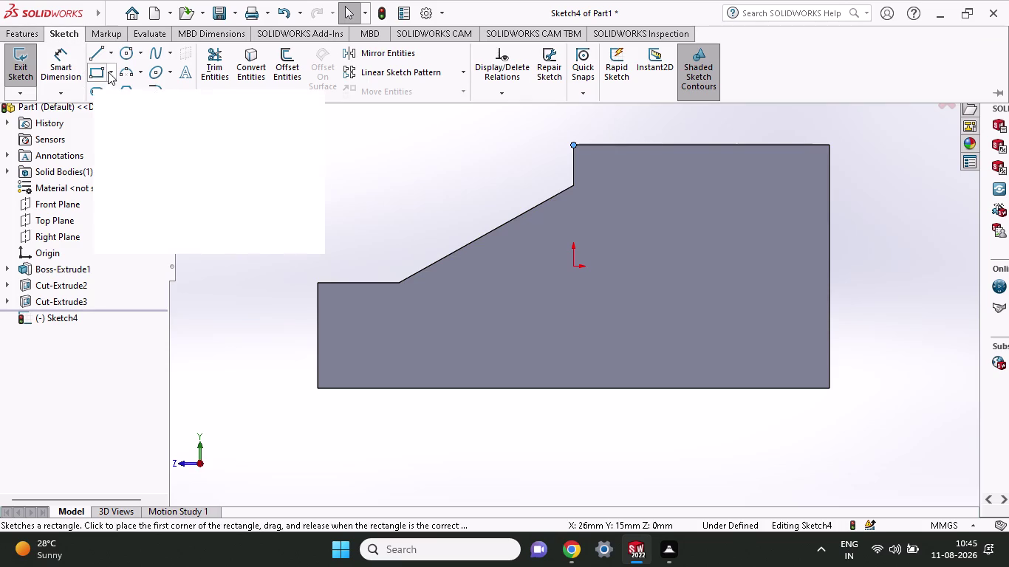
click(98, 72)
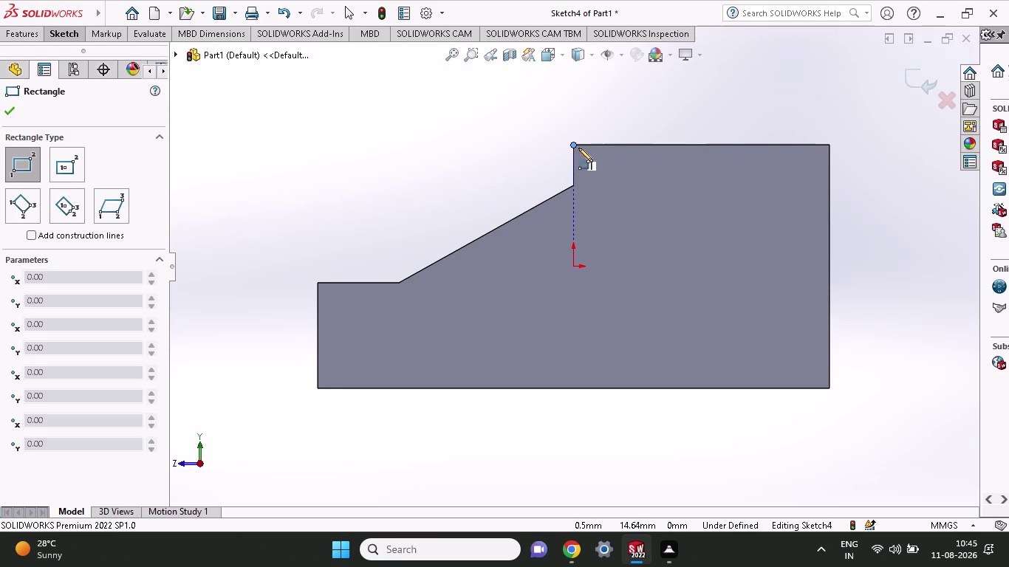
click(574, 146)
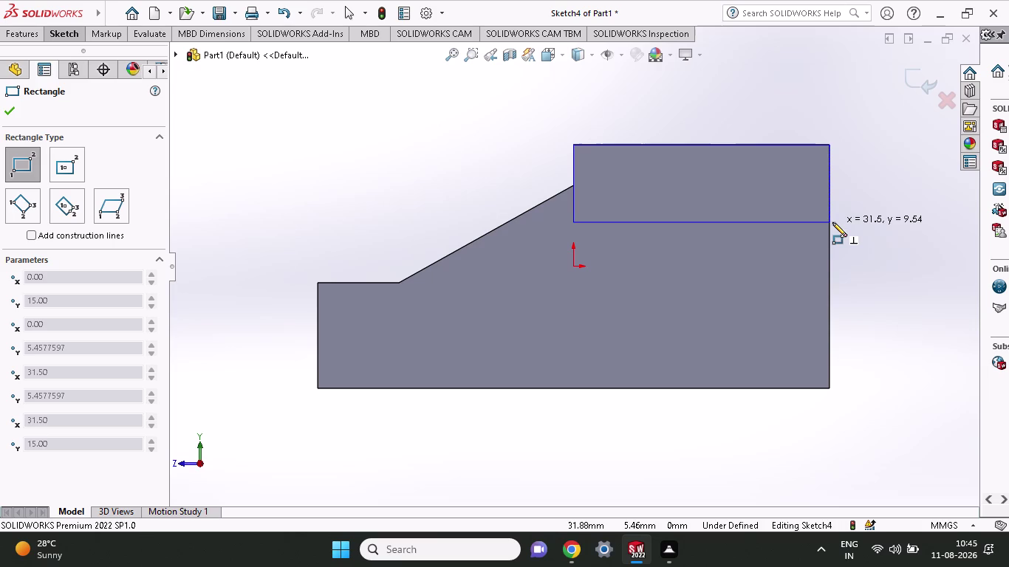
click(832, 223)
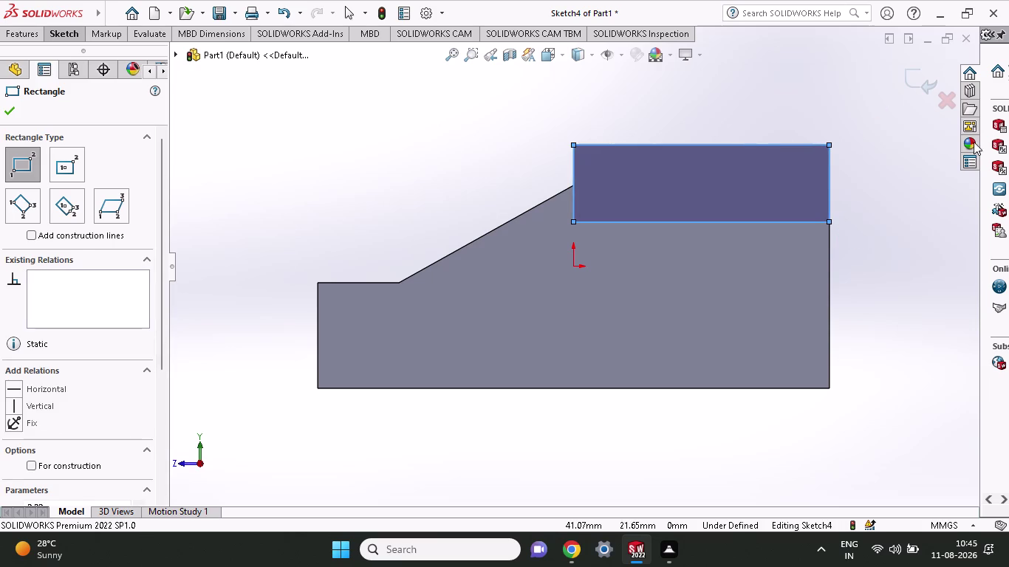
Exit the rectangle tool and select the new rectangle's edges.
click(64, 28)
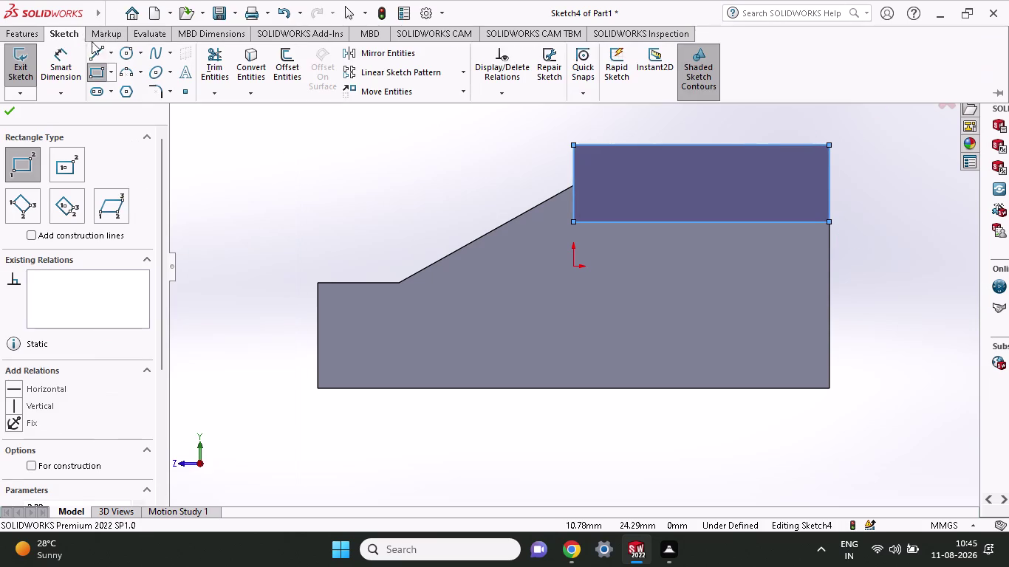
click(95, 70)
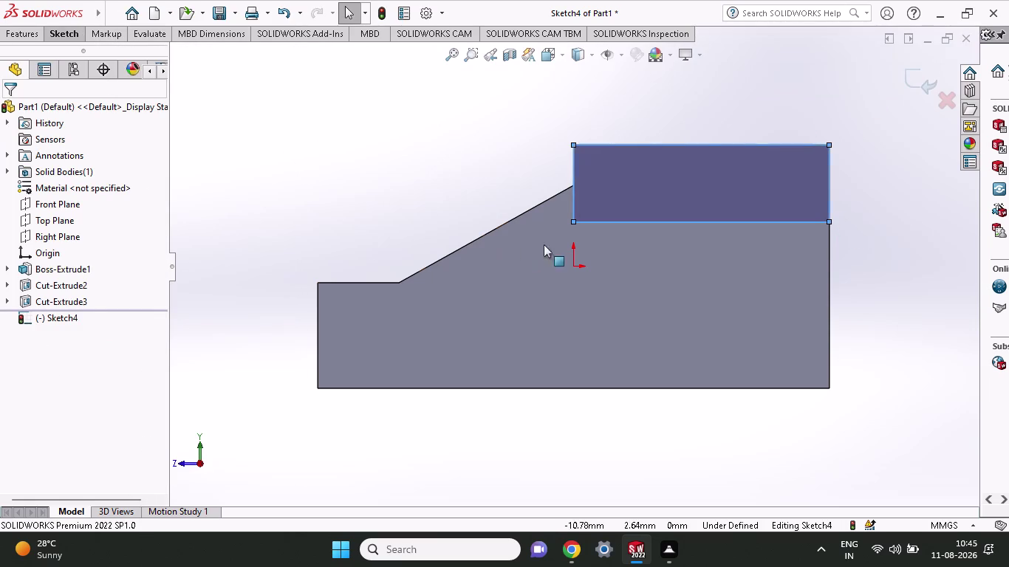
click(744, 223)
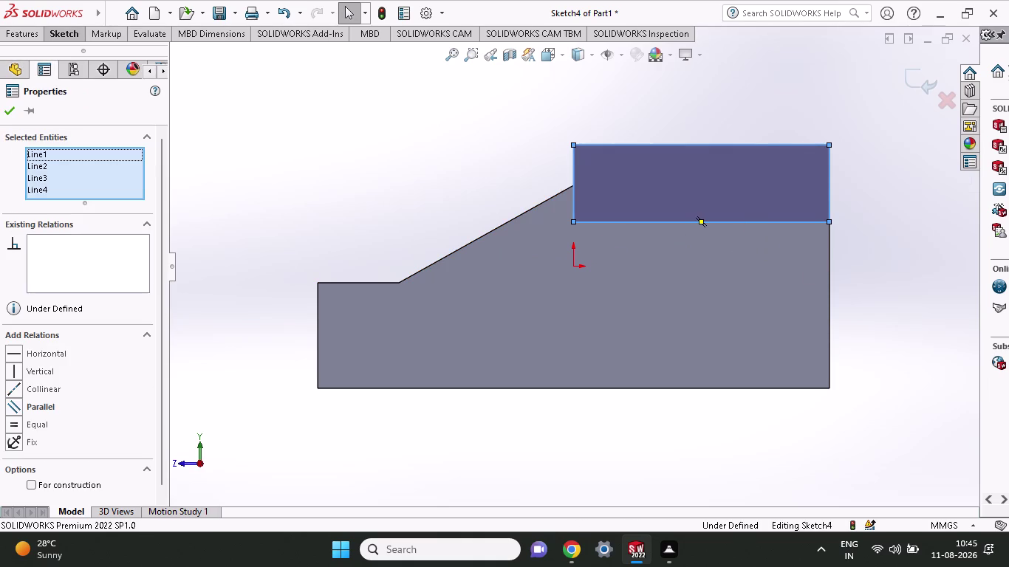
click(69, 36)
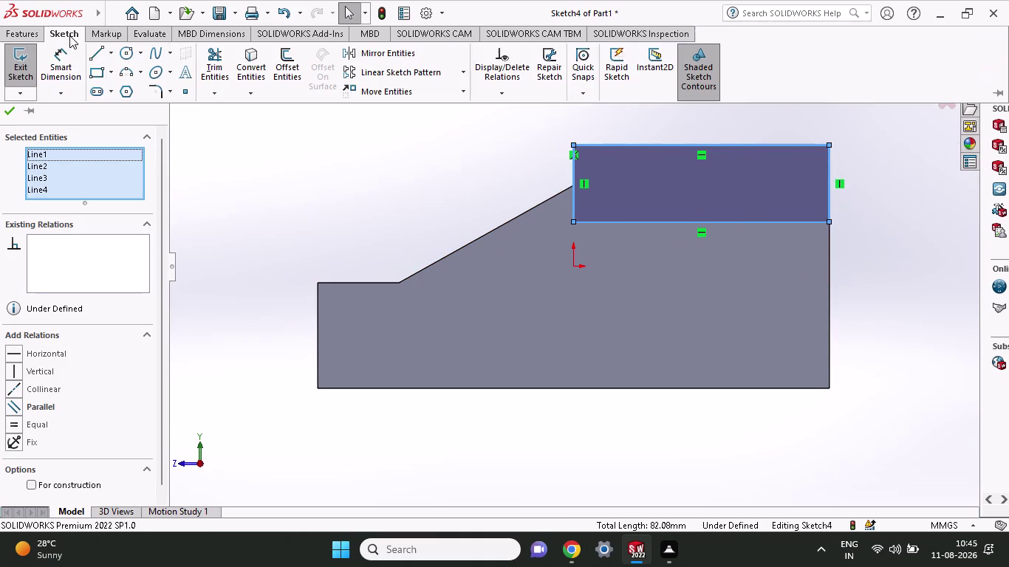
click(92, 61)
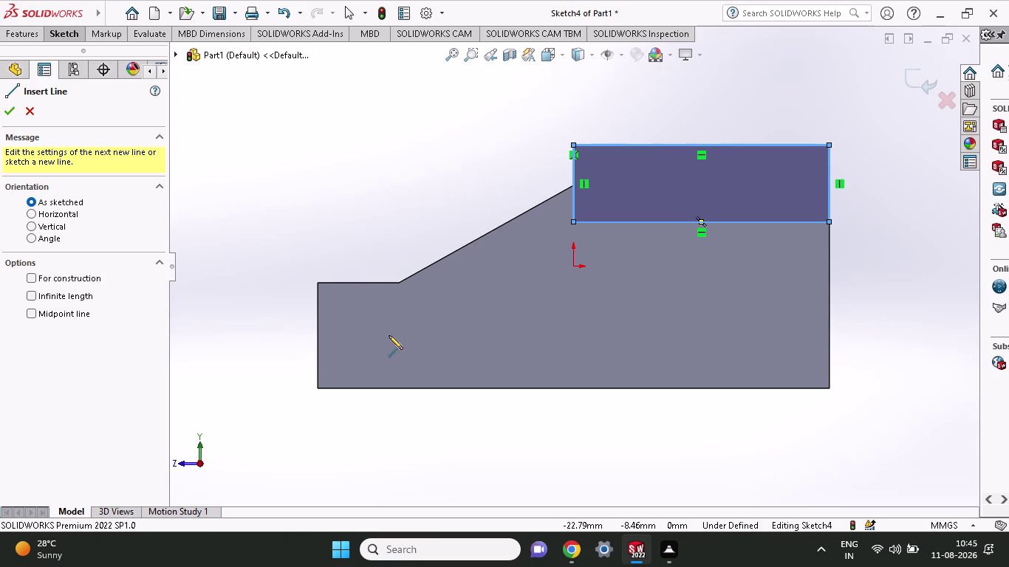
Draw connected lines from the slope's lower corner down, right, then up to the rectangle.
click(398, 282)
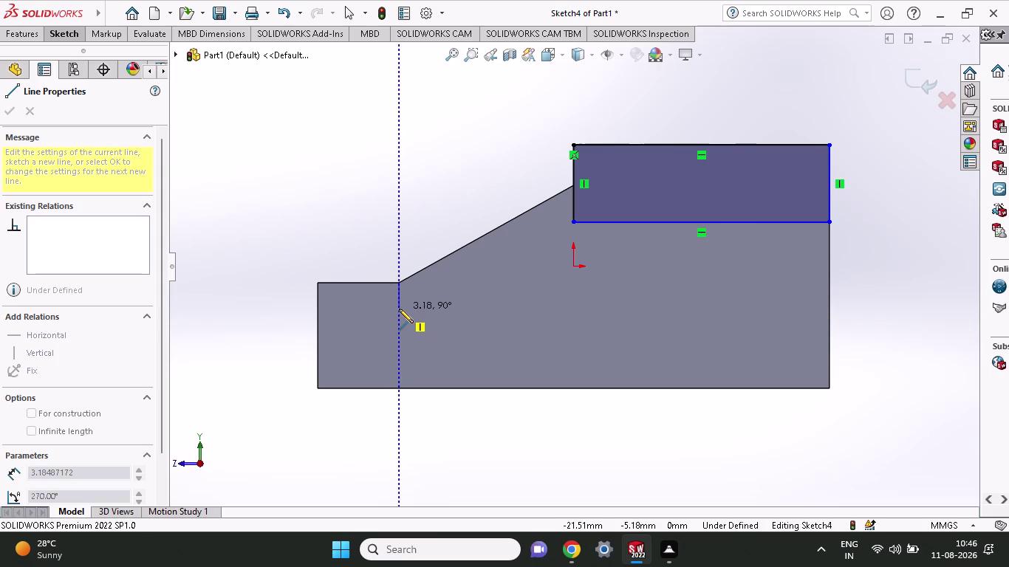
click(398, 309)
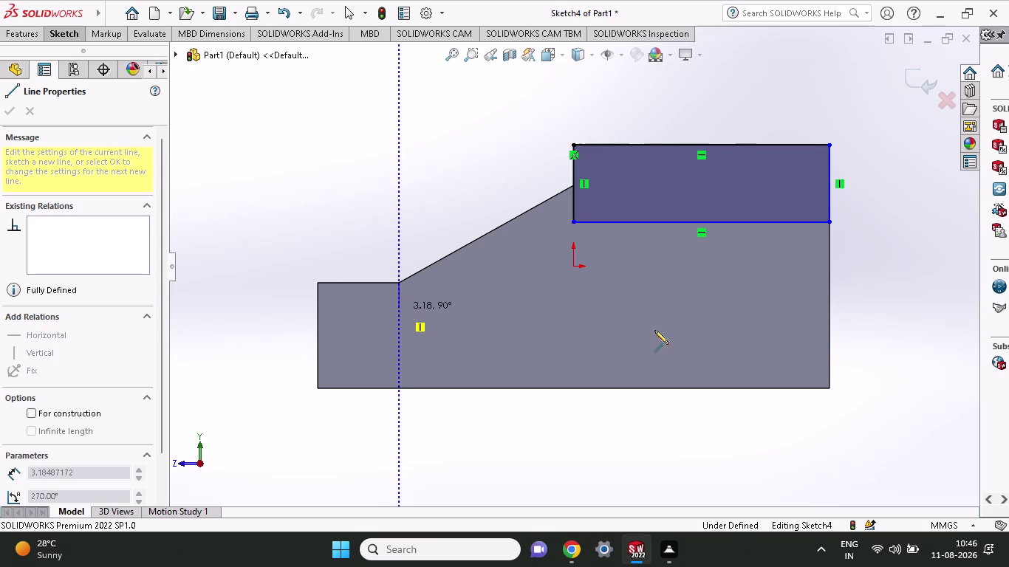
click(760, 307)
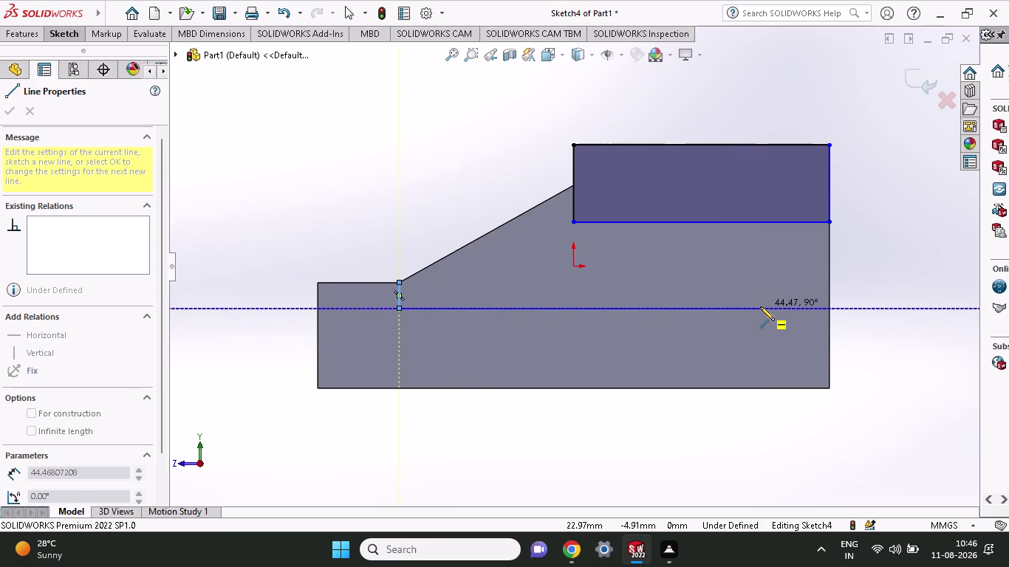
click(757, 222)
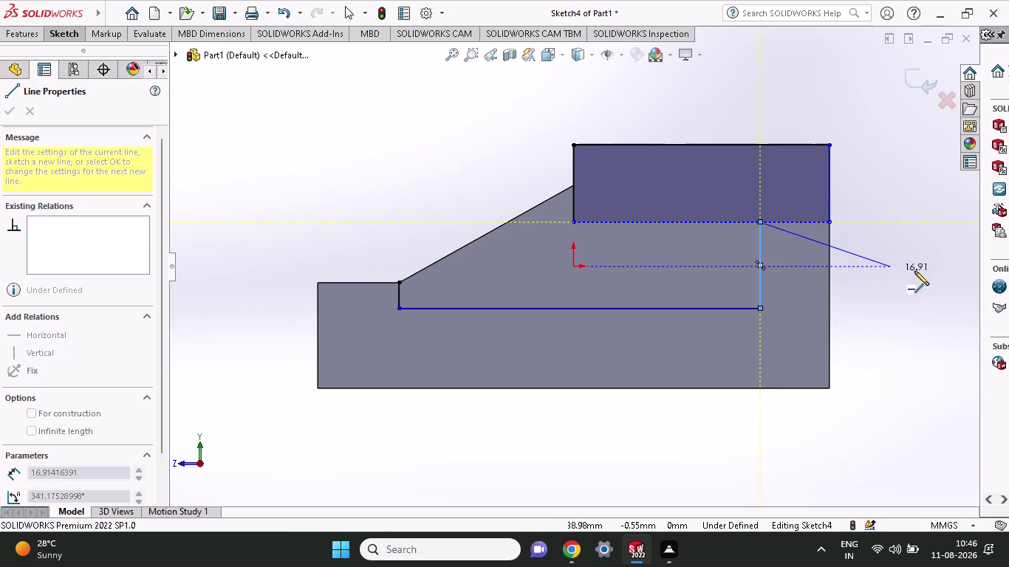
right_click(914, 271)
click(911, 281)
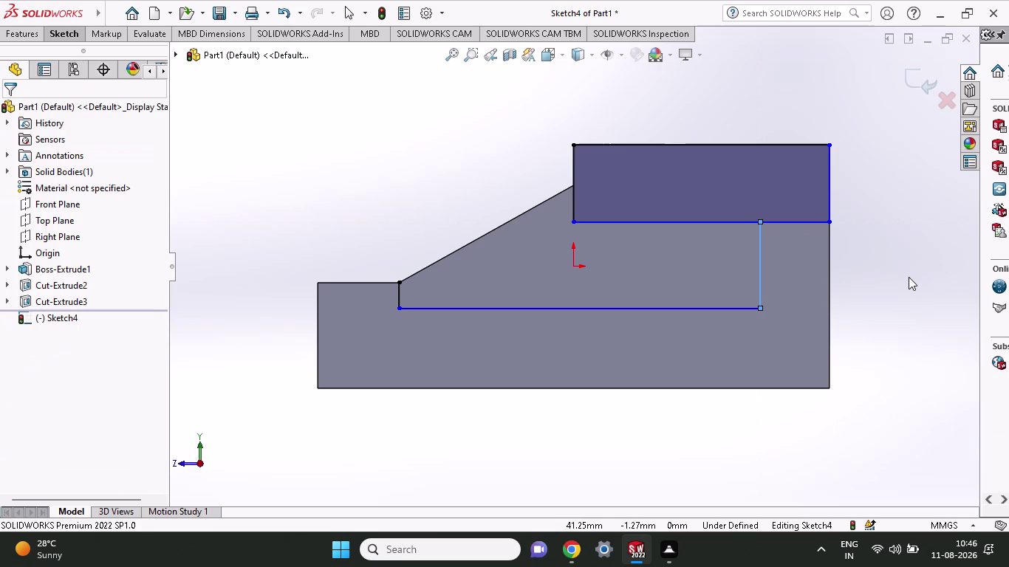
Orbit the block, sketch a stray line above the model, and undo it.
middle_drag(908, 277, 917, 323)
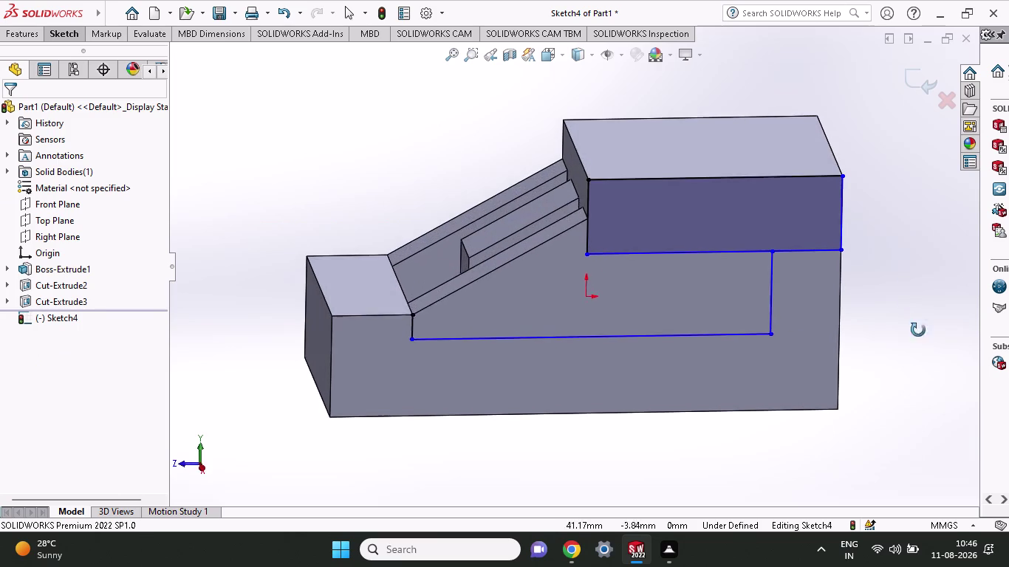
middle_drag(918, 324, 918, 337)
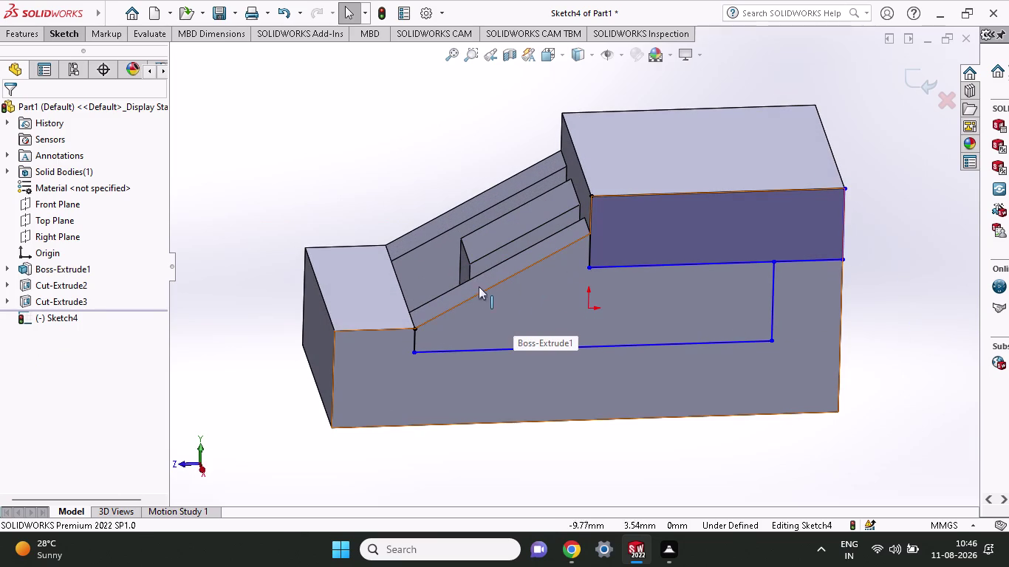
click(53, 31)
click(100, 54)
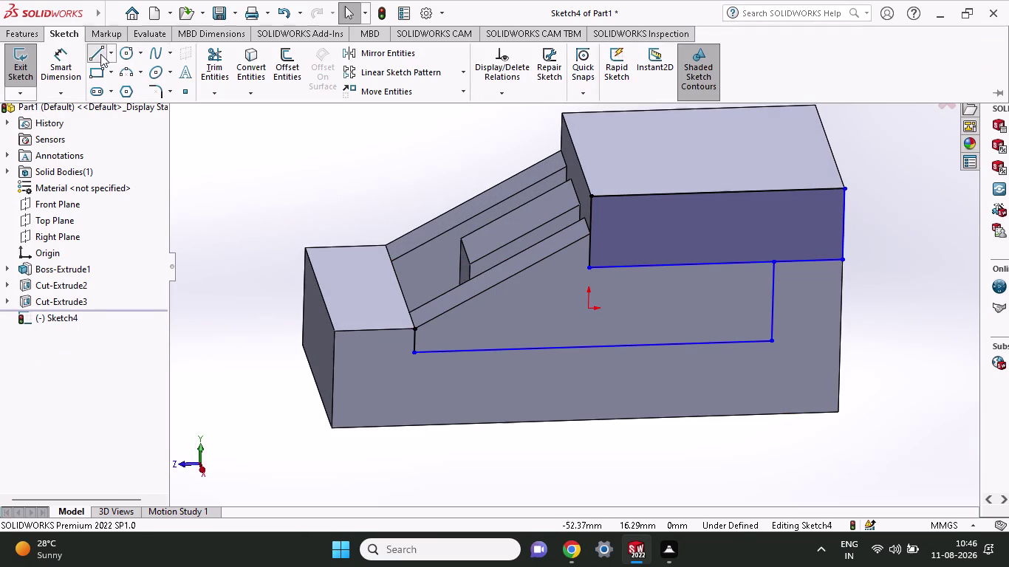
click(413, 352)
click(414, 328)
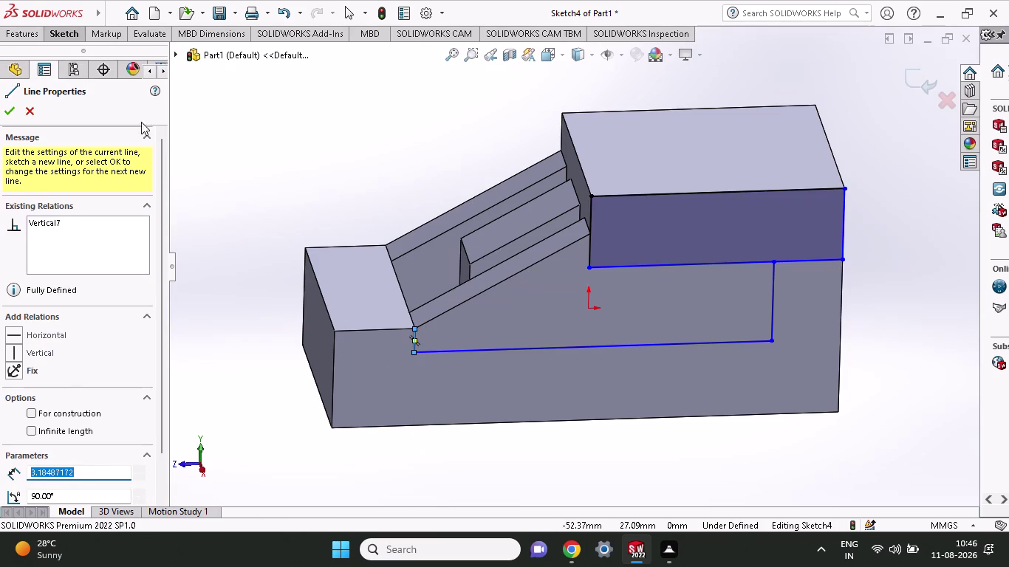
click(242, 145)
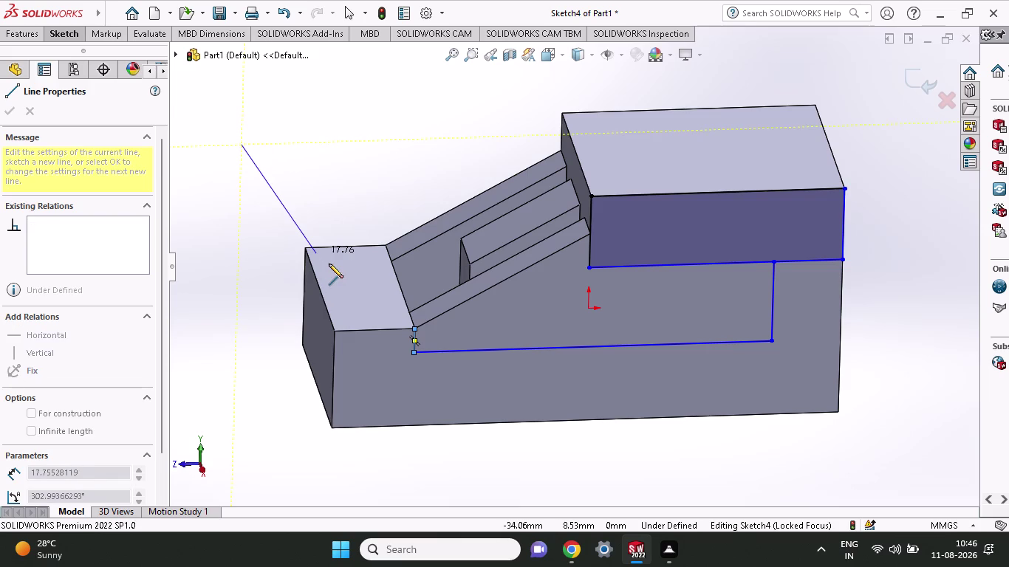
right_click(146, 0)
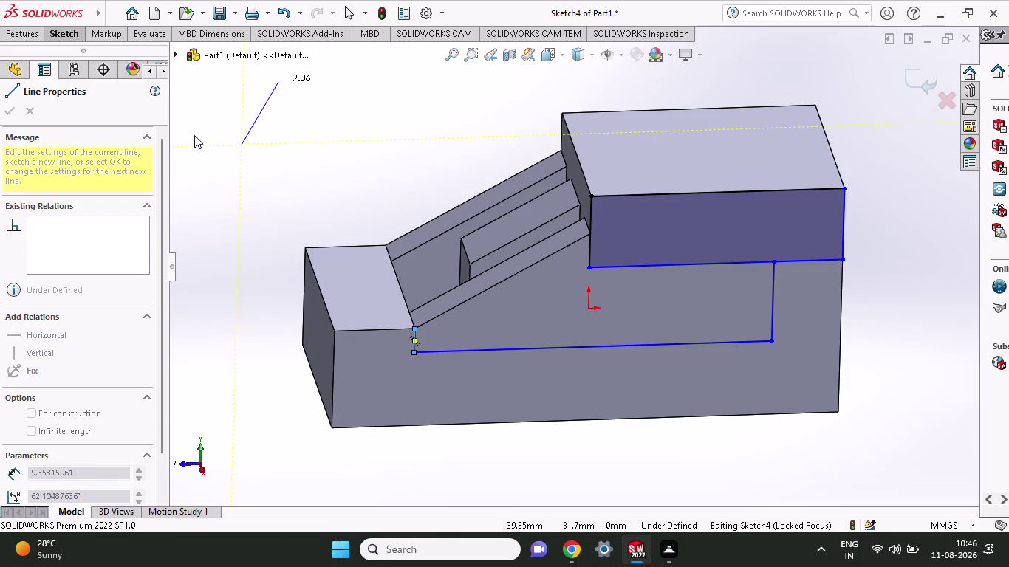
click(256, 122)
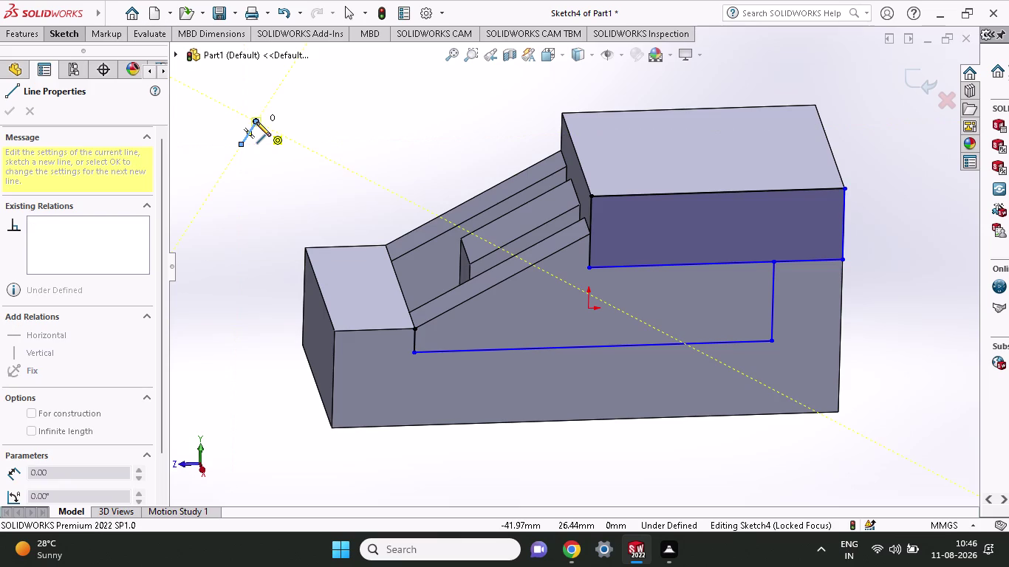
right_click(259, 128)
click(281, 141)
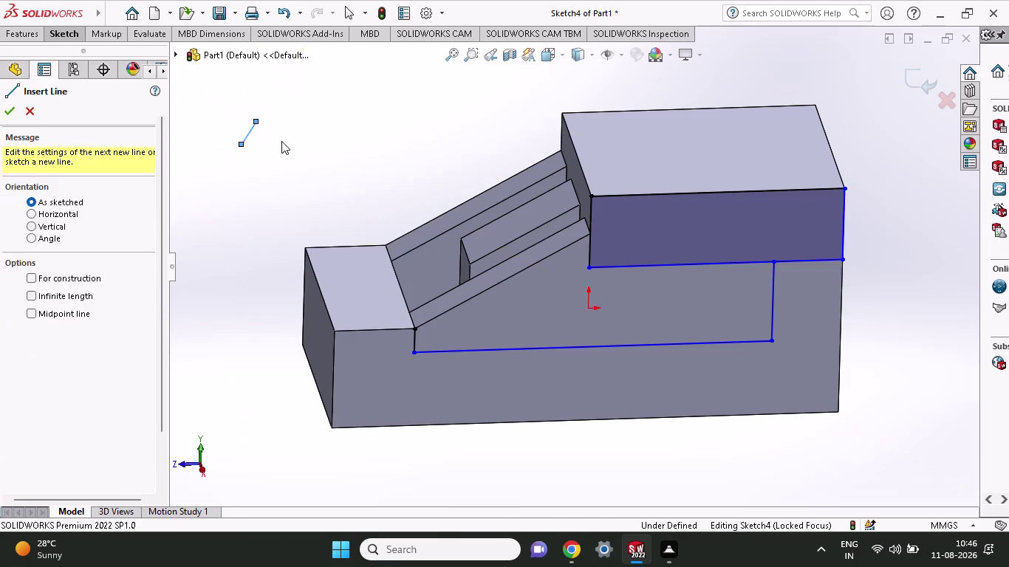
key(ctrl+z)
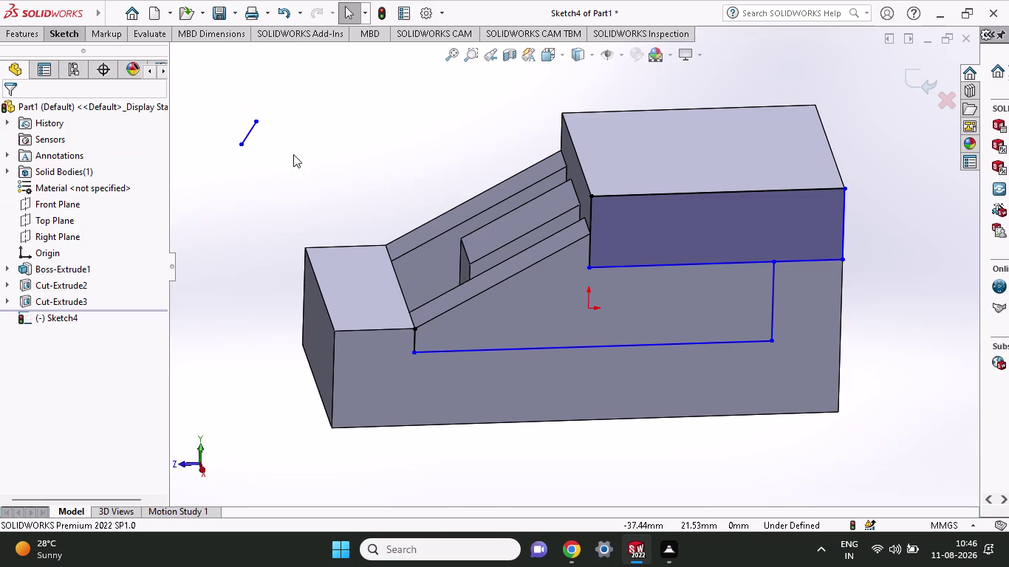
Draw a line along the sloped edge to the step corner, then drop vertically to the upper line.
click(48, 30)
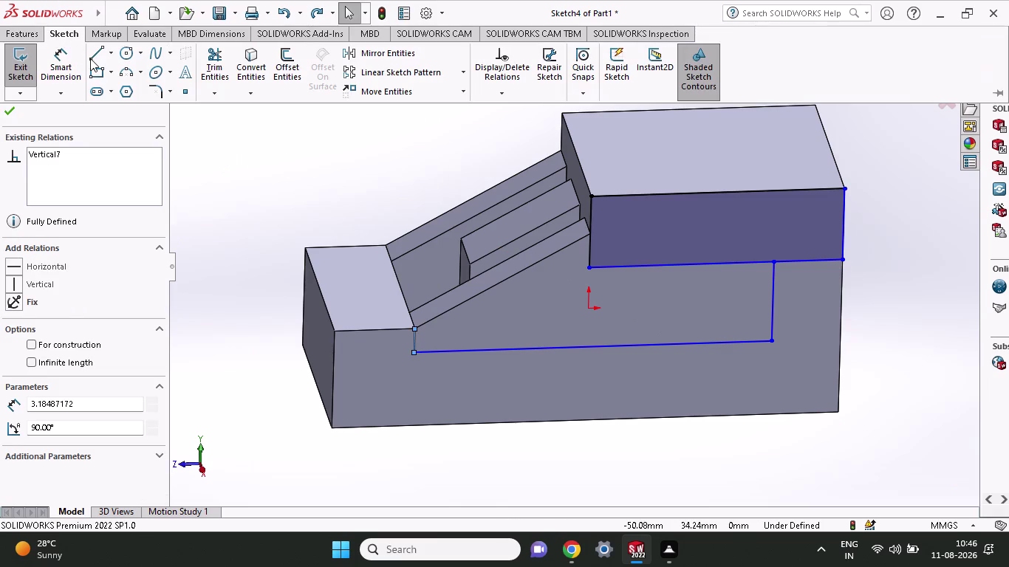
click(91, 59)
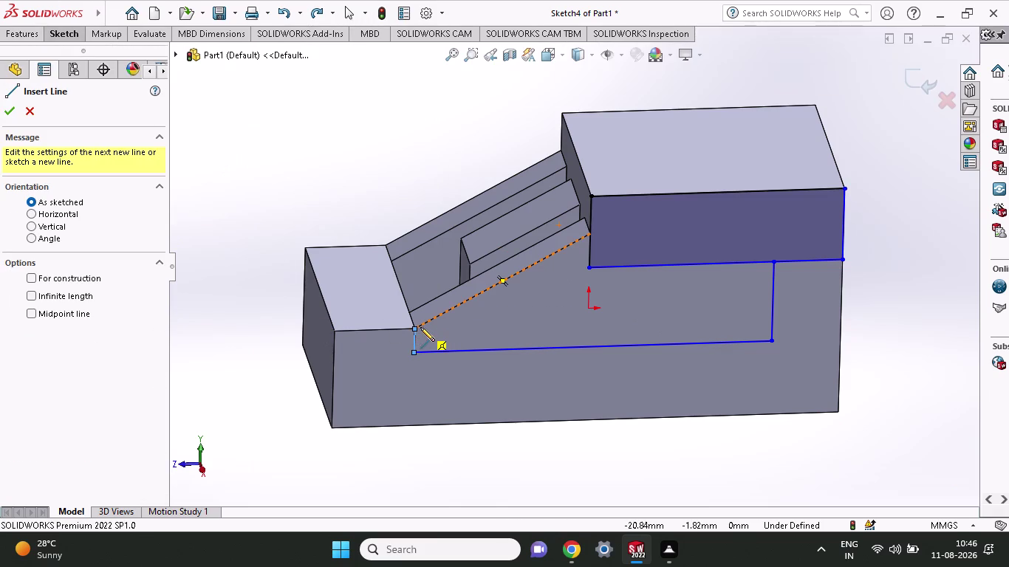
click(412, 327)
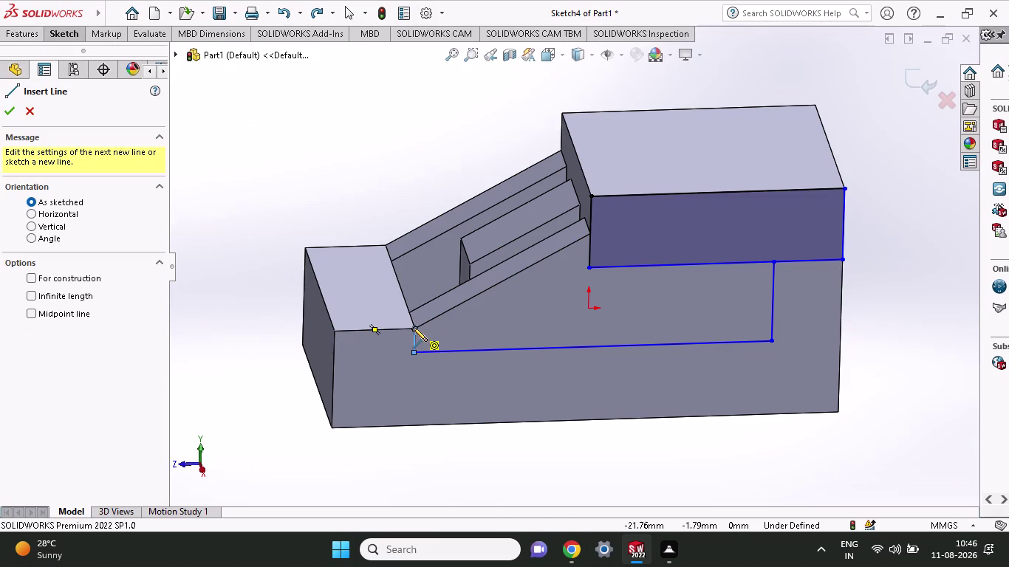
click(589, 236)
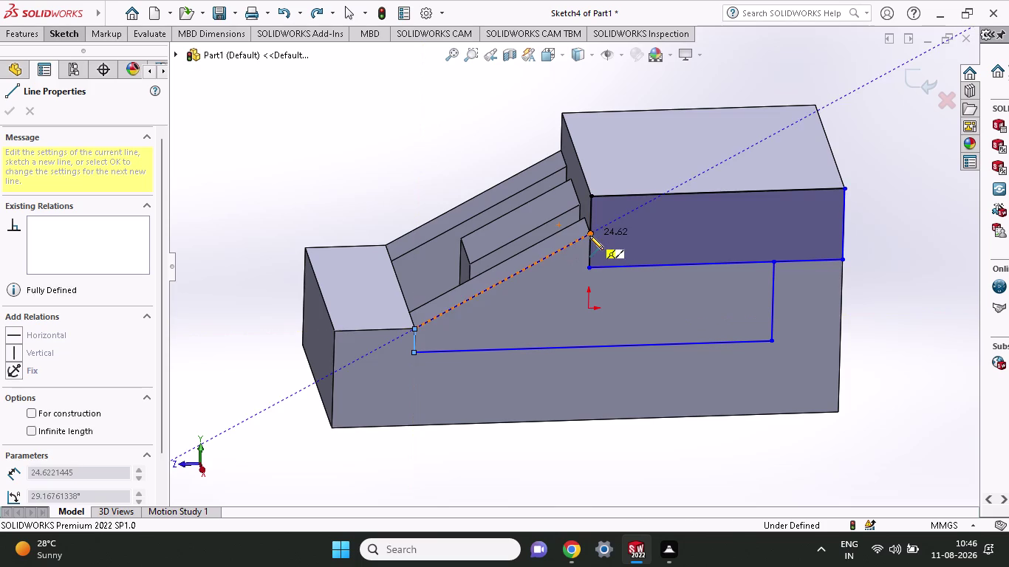
click(586, 268)
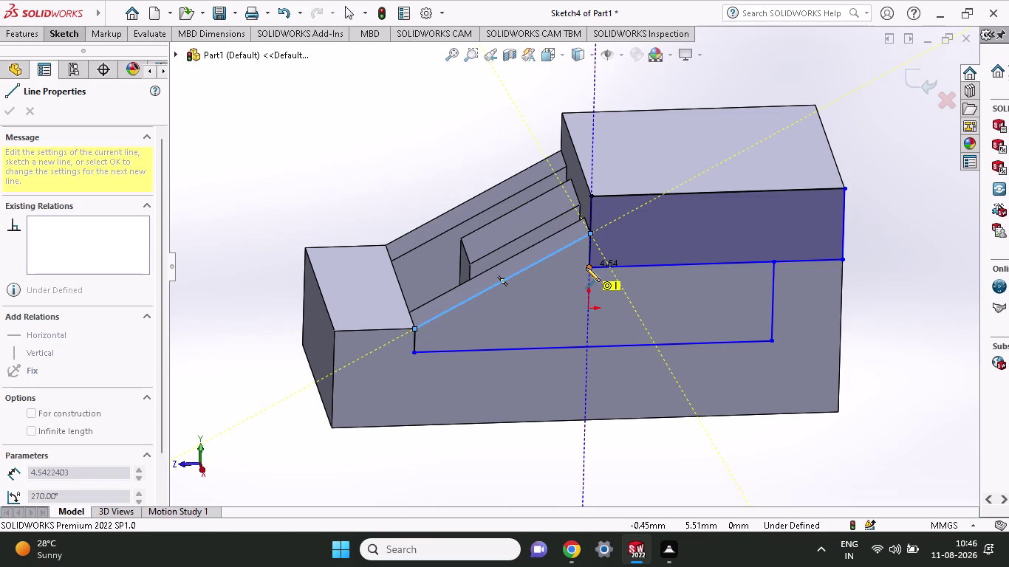
click(769, 262)
right_click(917, 282)
click(923, 298)
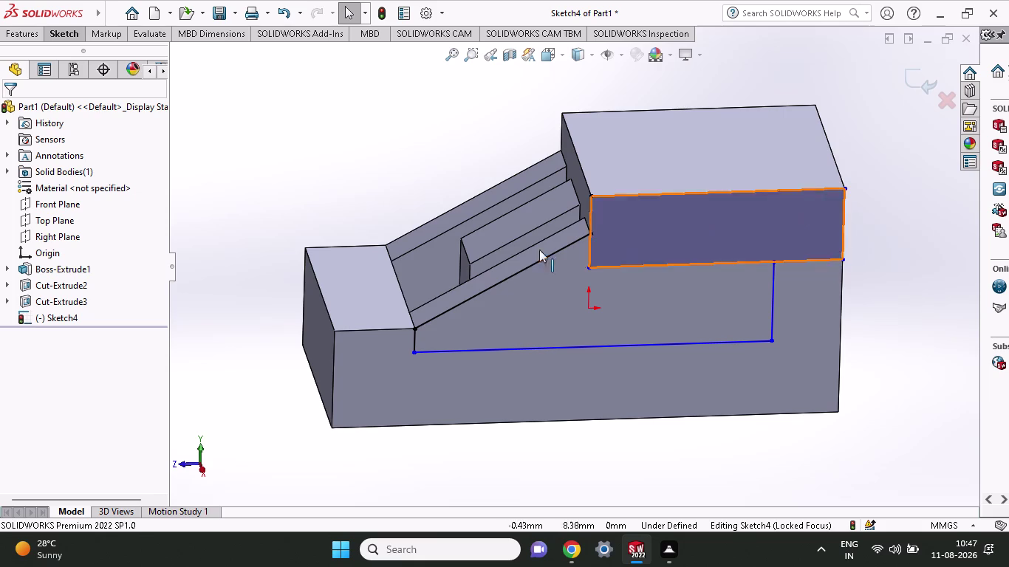
Dimension the right vertical line to 10 mm.
click(82, 39)
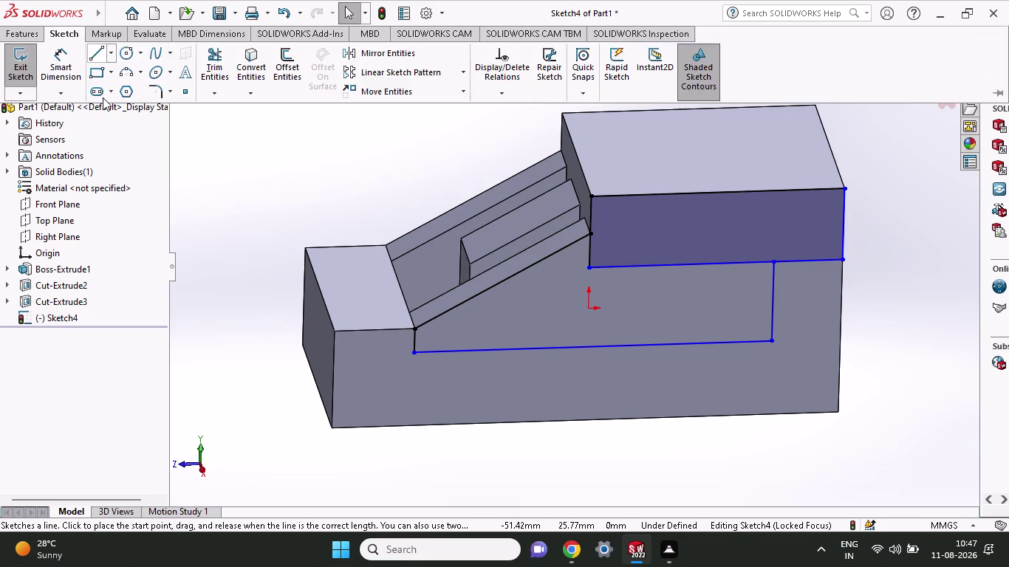
click(54, 75)
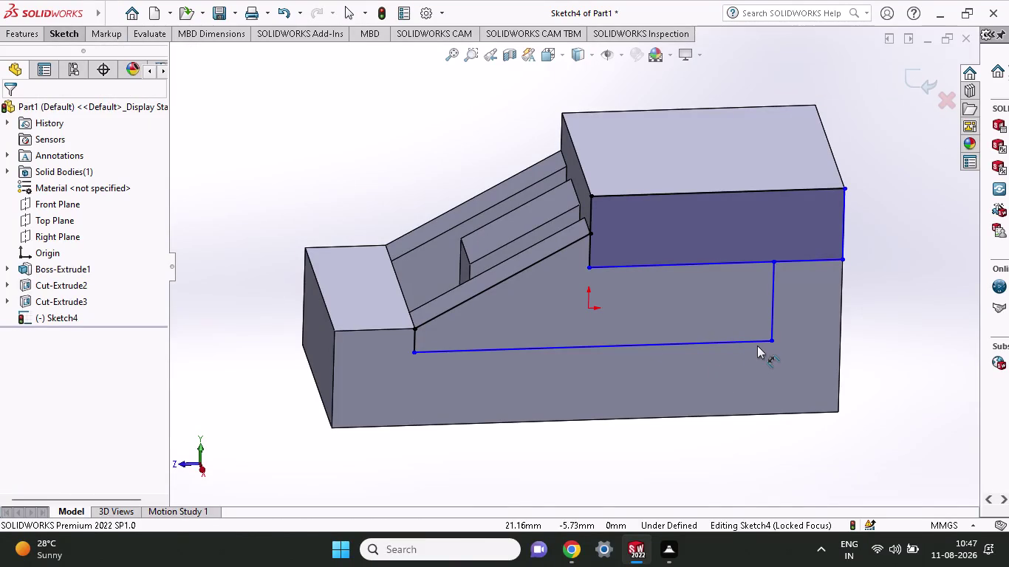
click(770, 337)
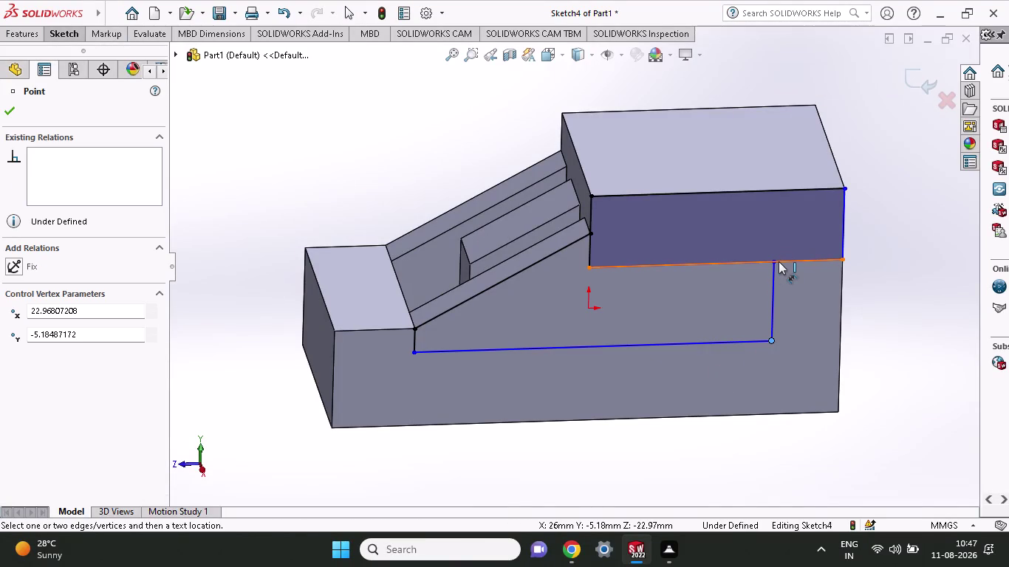
click(778, 262)
click(892, 271)
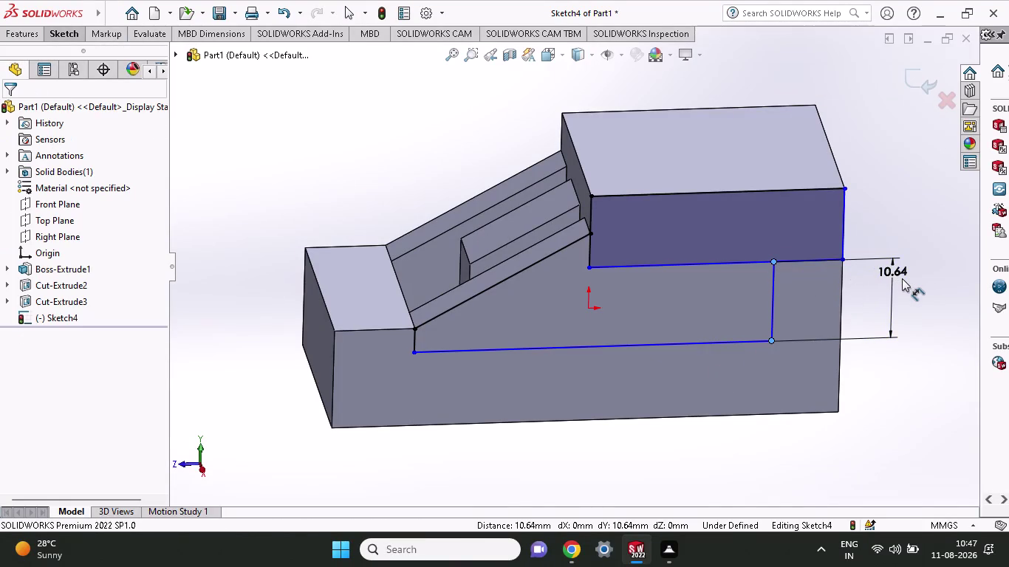
key(1)
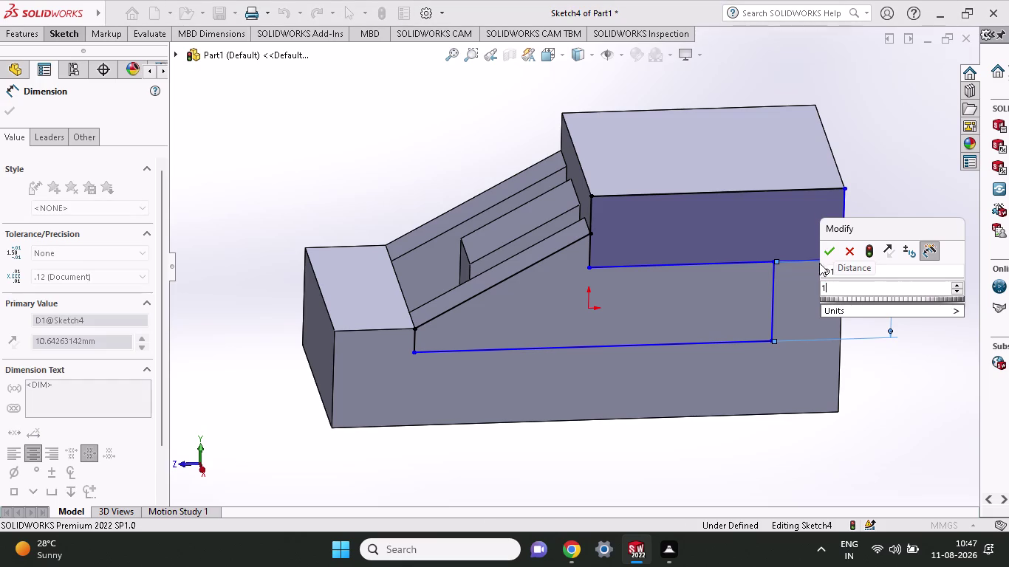
key(0)
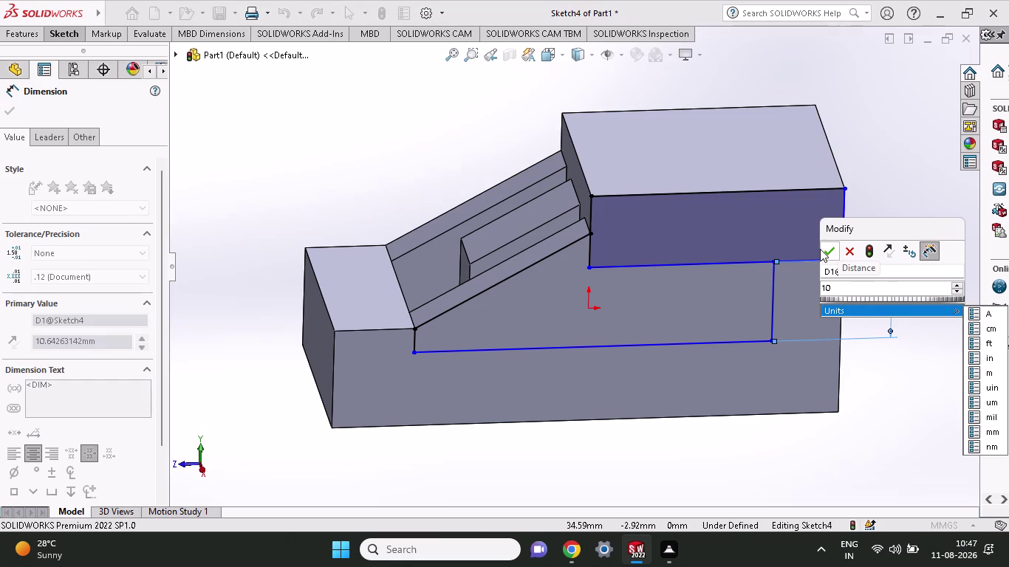
click(820, 248)
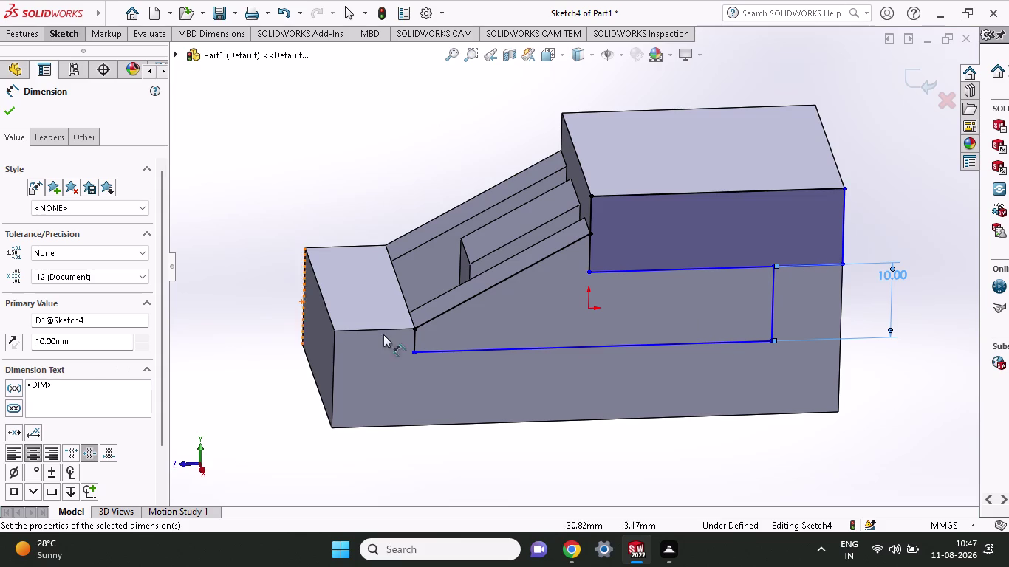
Dimension the short left vertical edge to 3 mm.
click(413, 353)
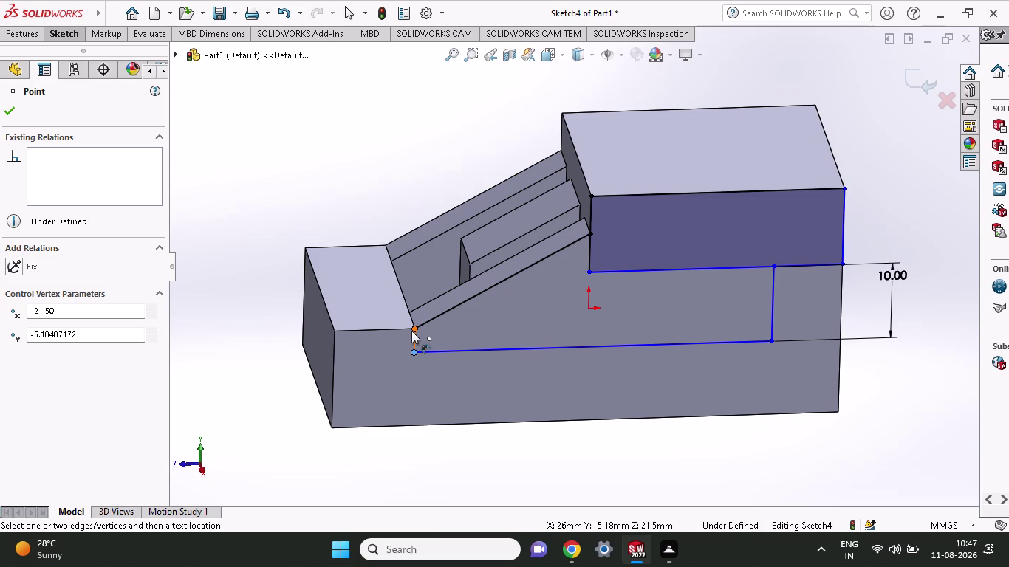
click(415, 329)
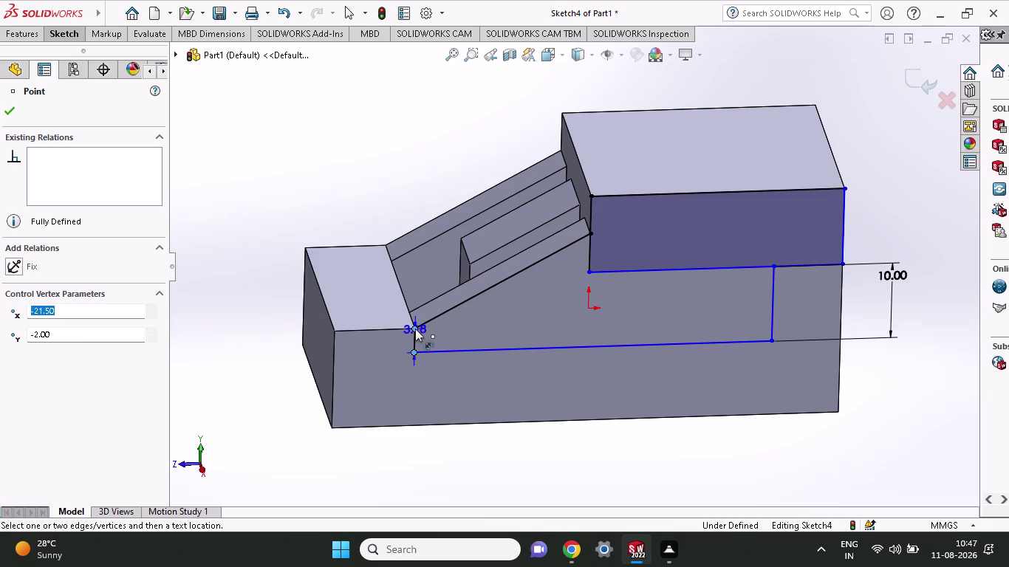
click(262, 349)
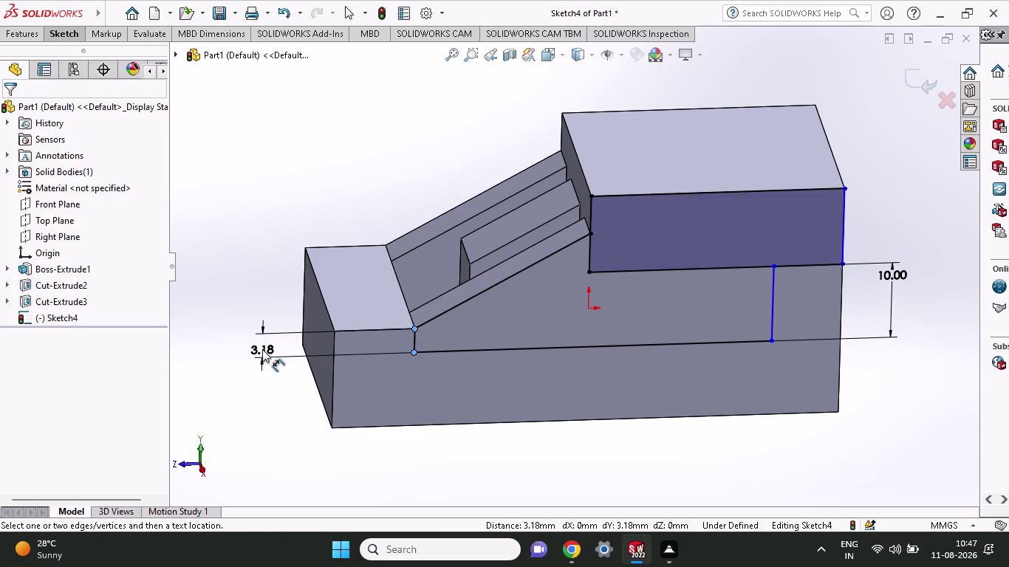
key(3)
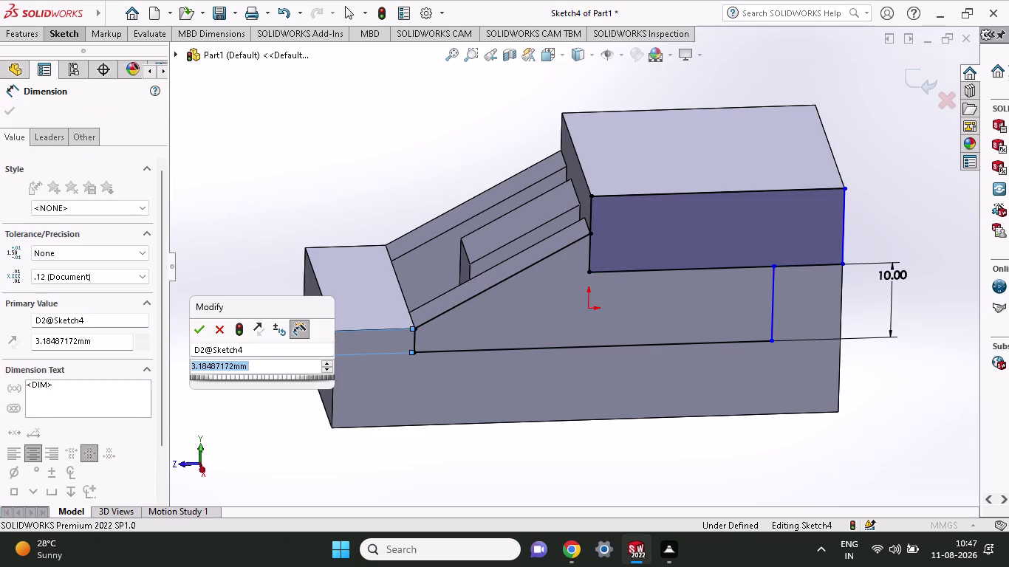
click(203, 328)
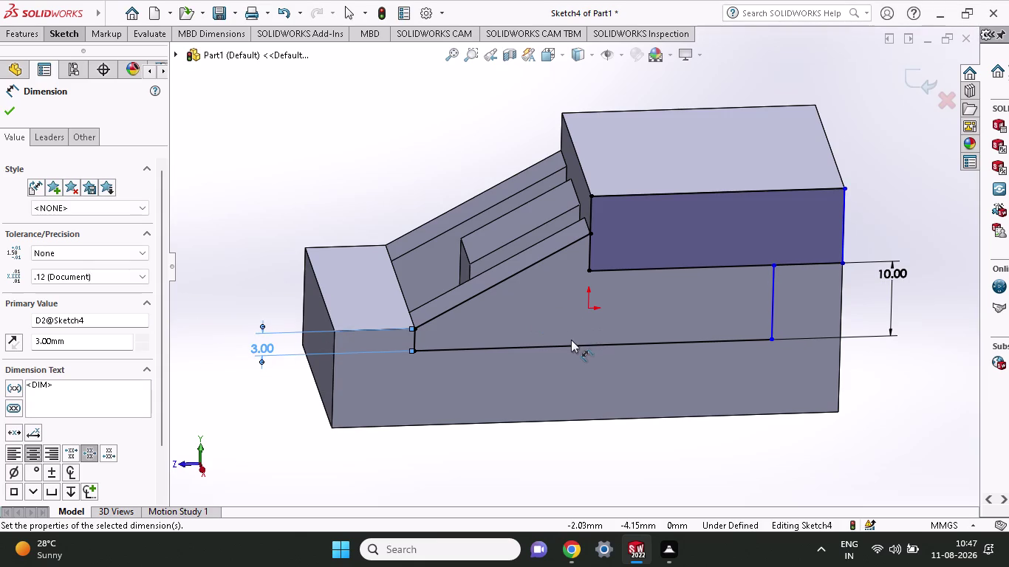
click(679, 557)
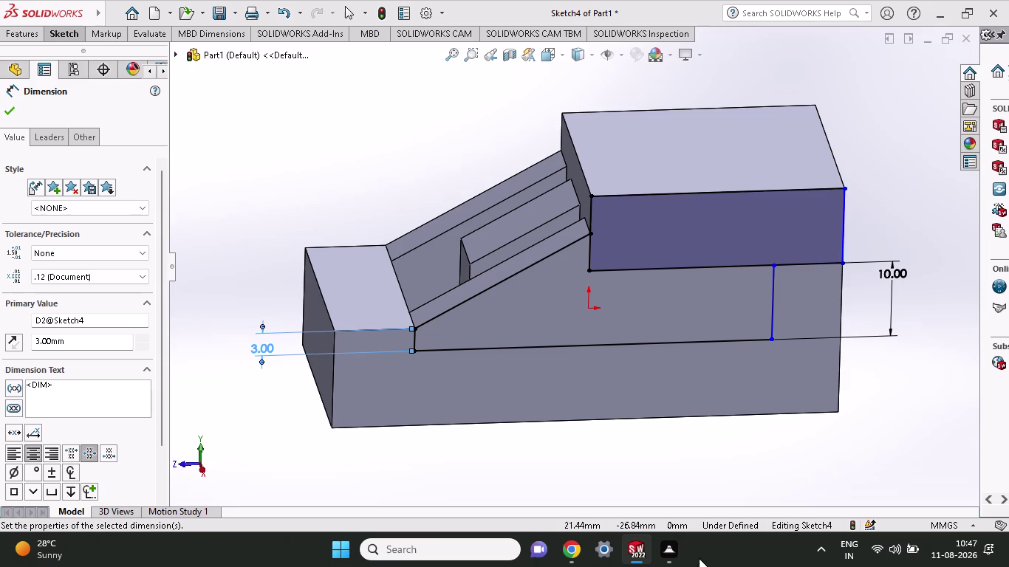
click(660, 555)
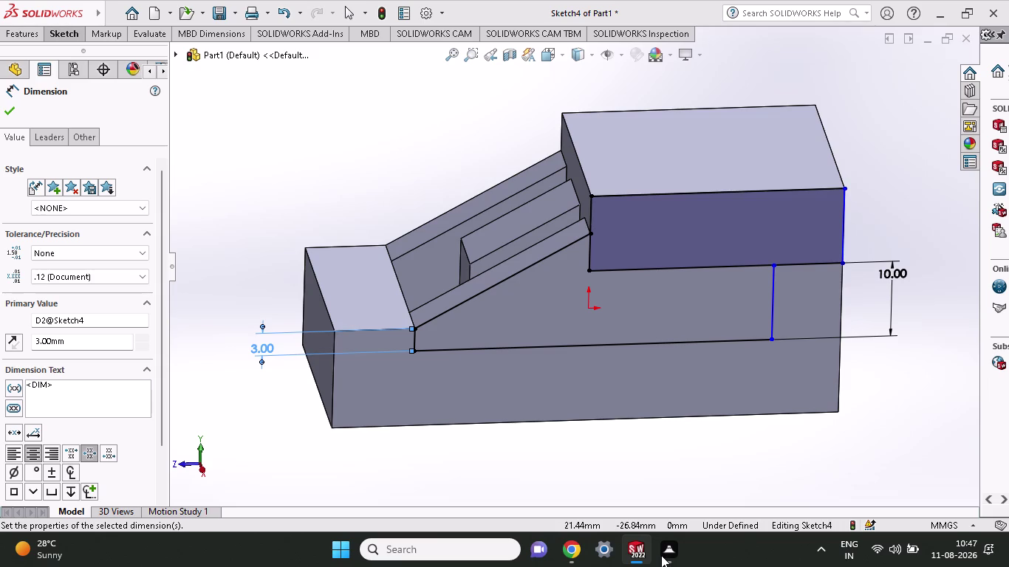
click(667, 548)
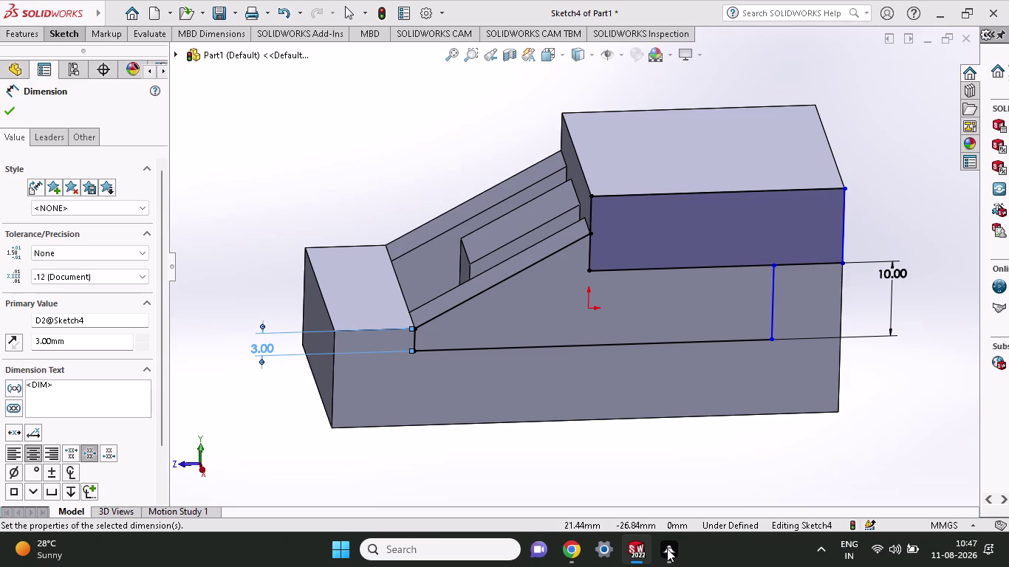